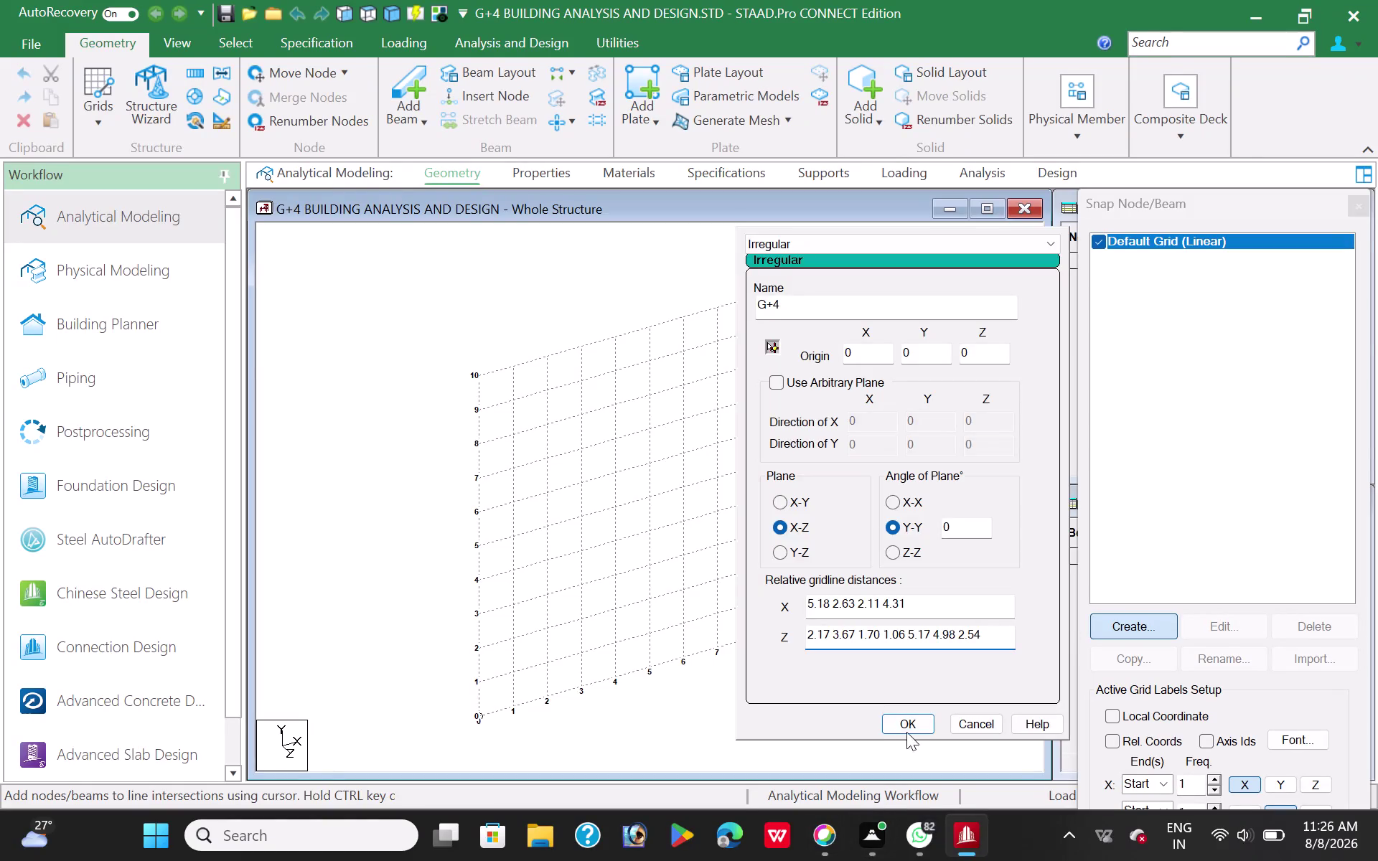
Confirm the G+4 irregular grid, make it the active grid instead of Default, and view from the top.
click(907, 732)
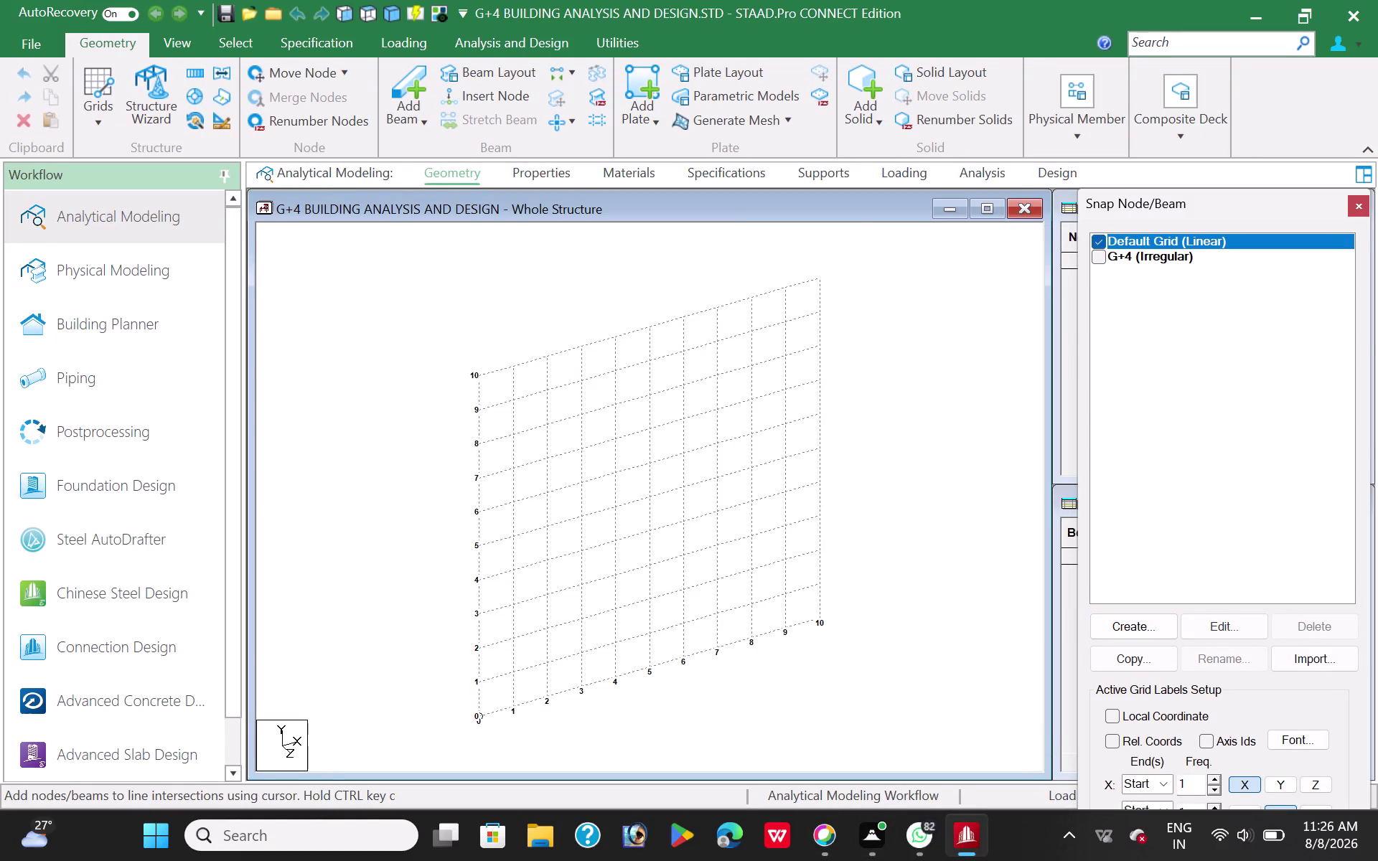
click(1167, 260)
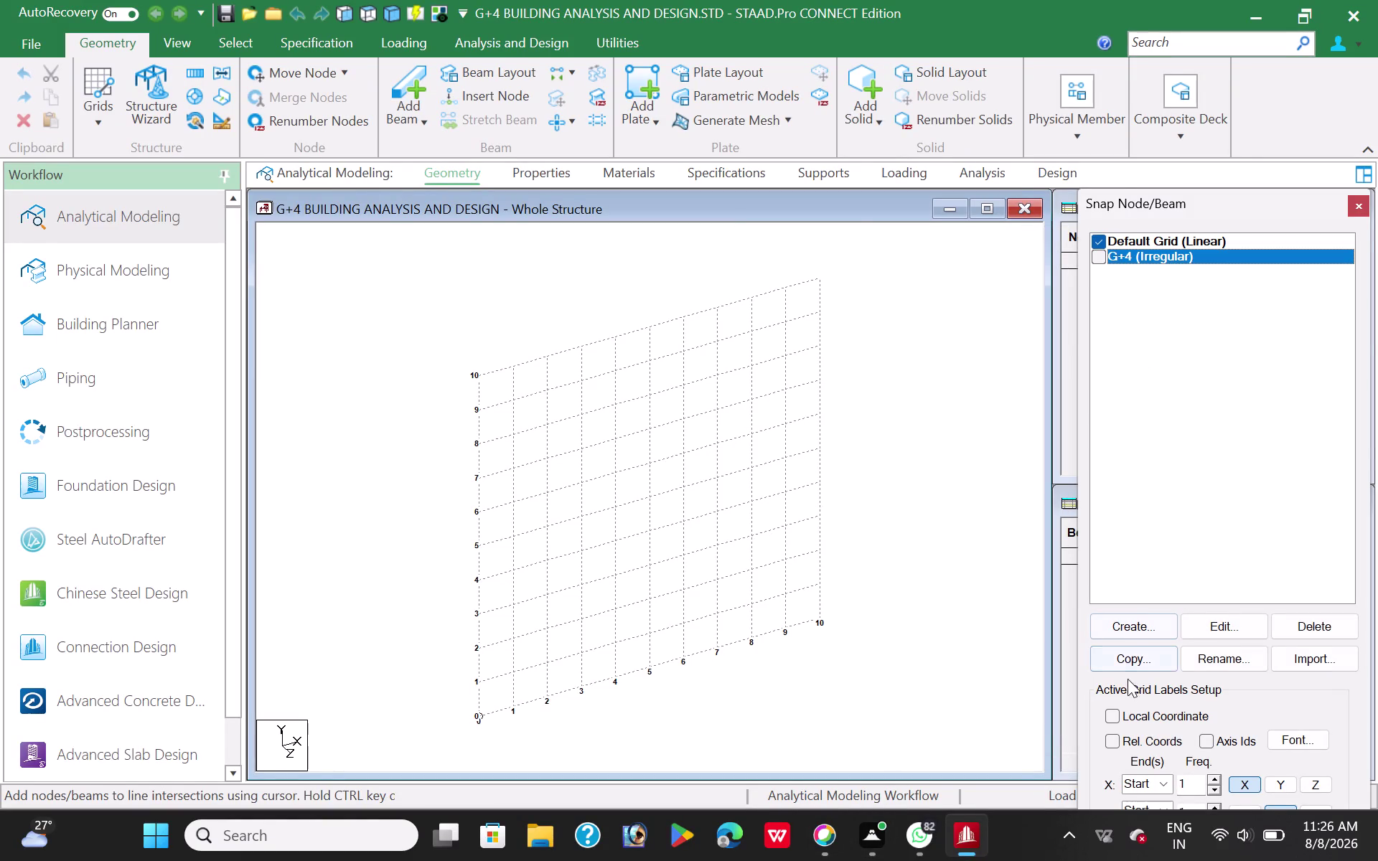
click(1094, 263)
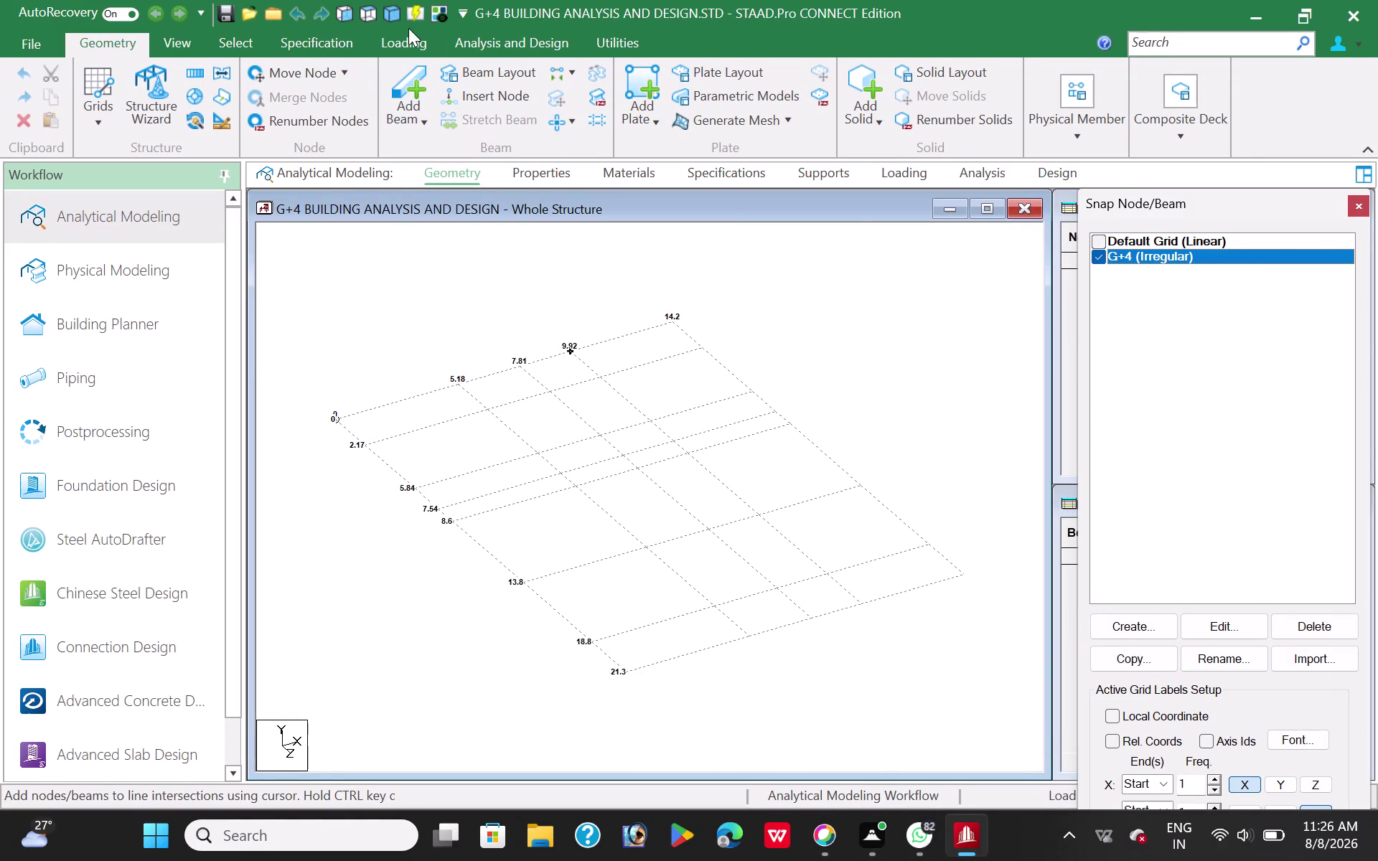
click(367, 10)
click(447, 536)
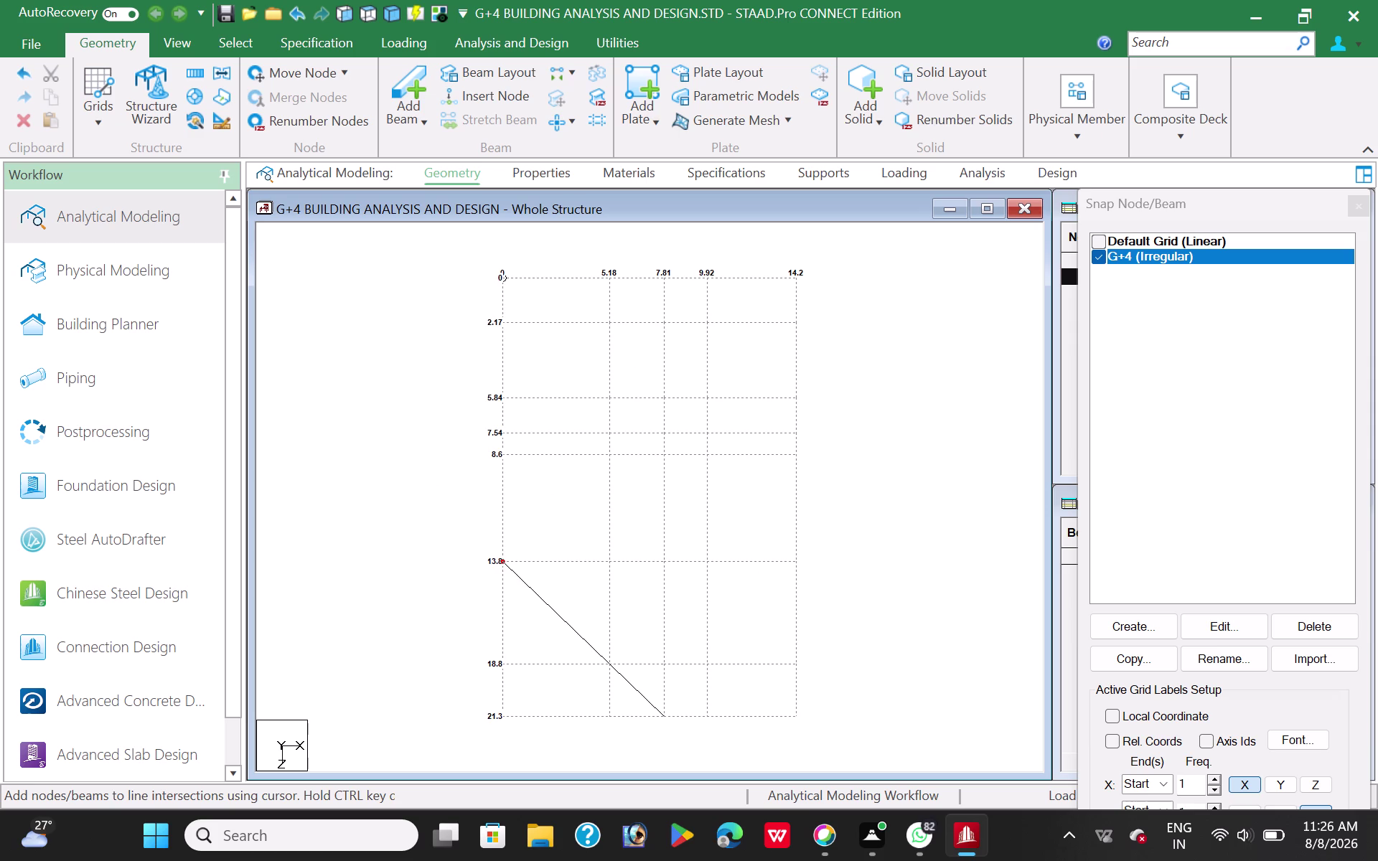
key(Escape)
drag(1153, 213, 1131, 17)
click(1165, 687)
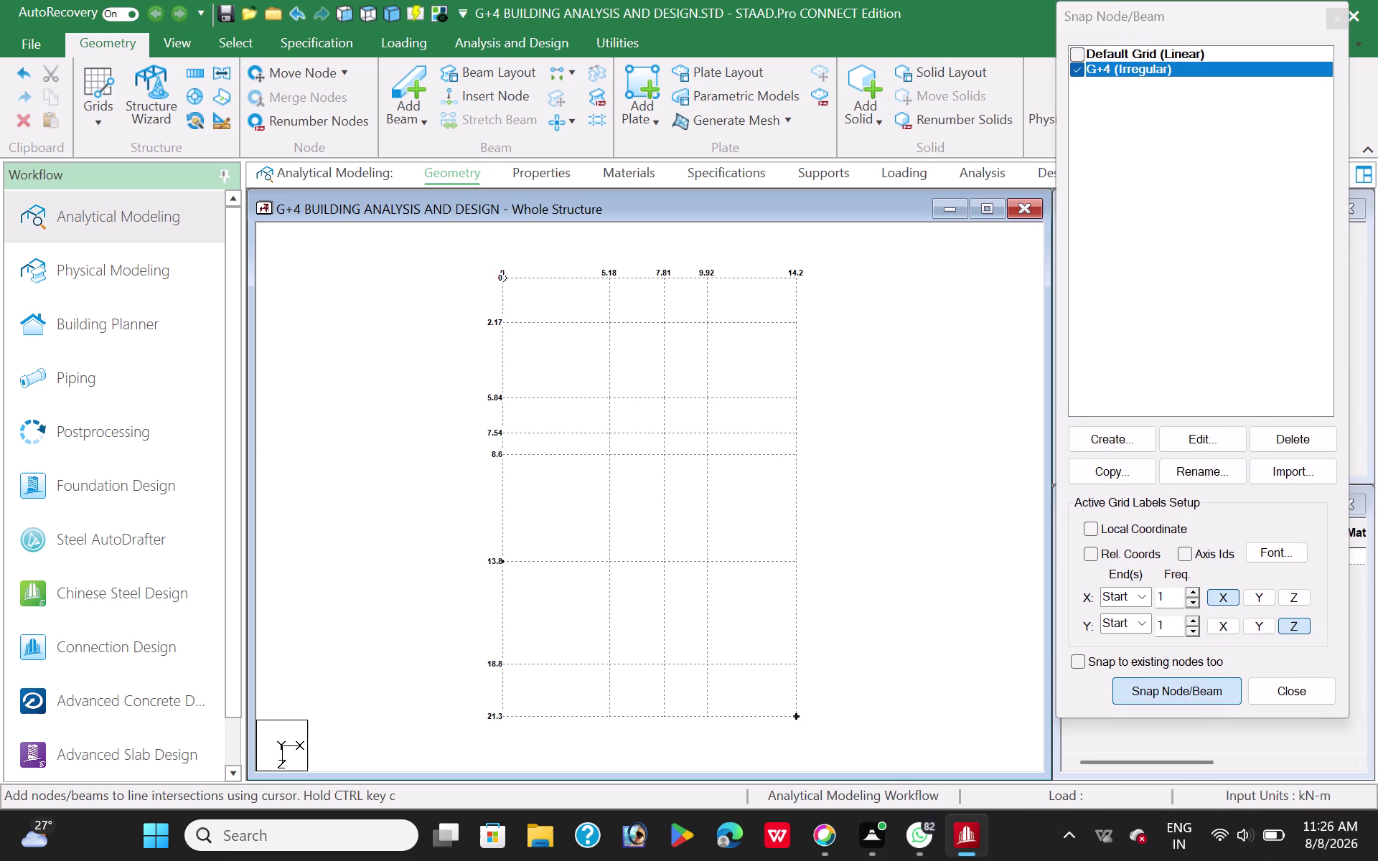
Draw the first beam chain along the 21.3 edge, top edge, and 2.17, 5.18 and 13.8 lines.
click(508, 718)
click(795, 715)
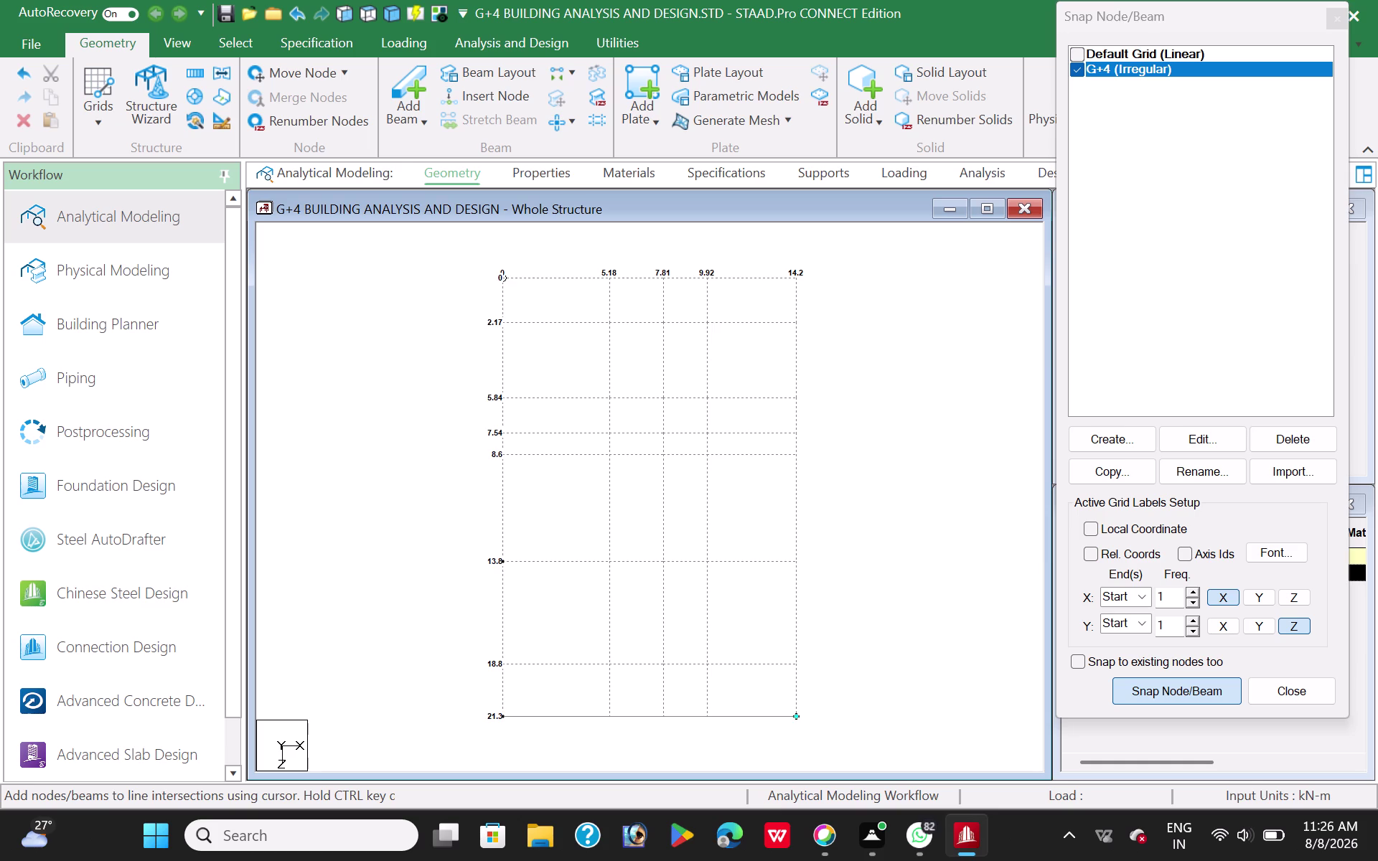
click(801, 282)
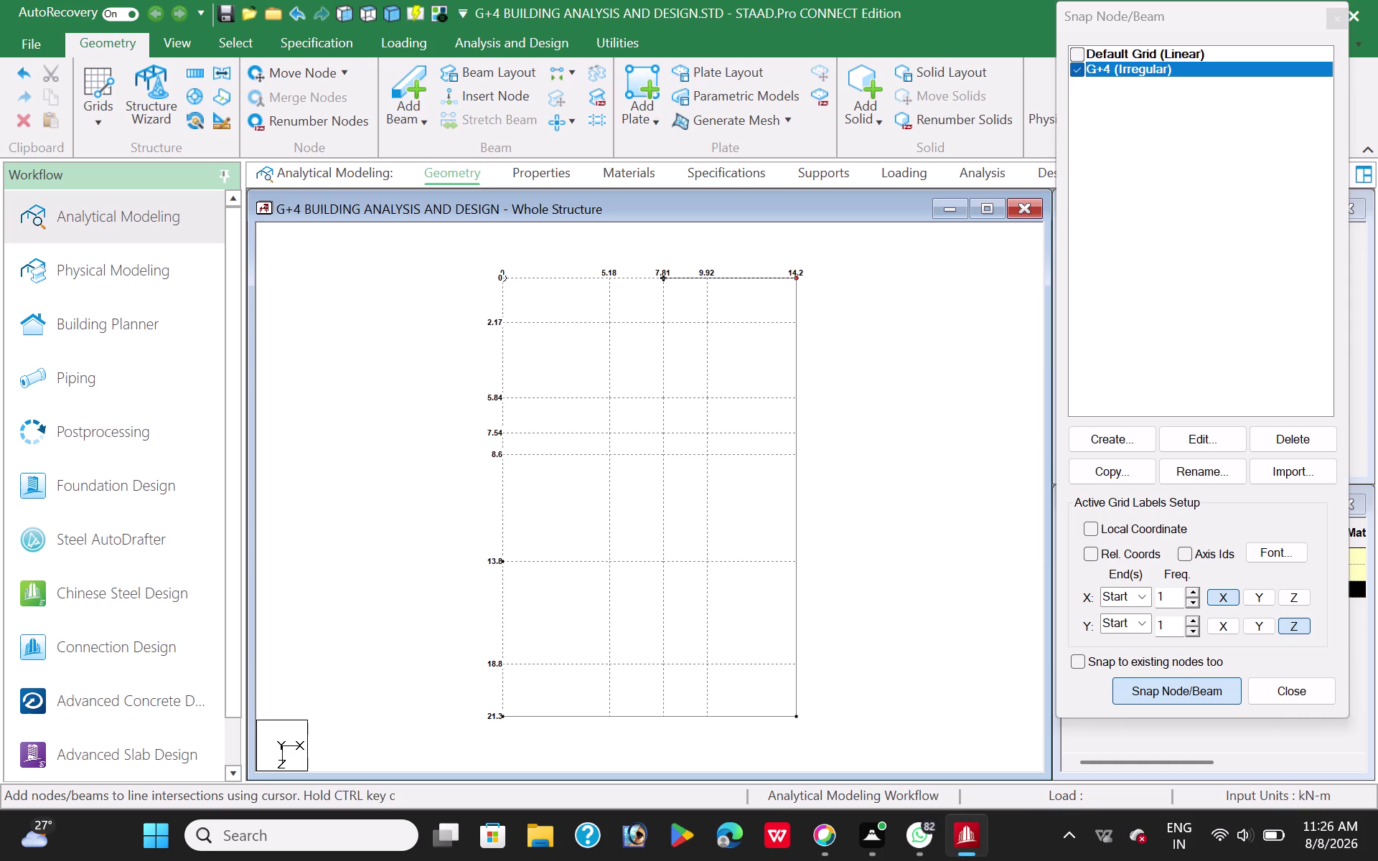
click(662, 275)
click(667, 326)
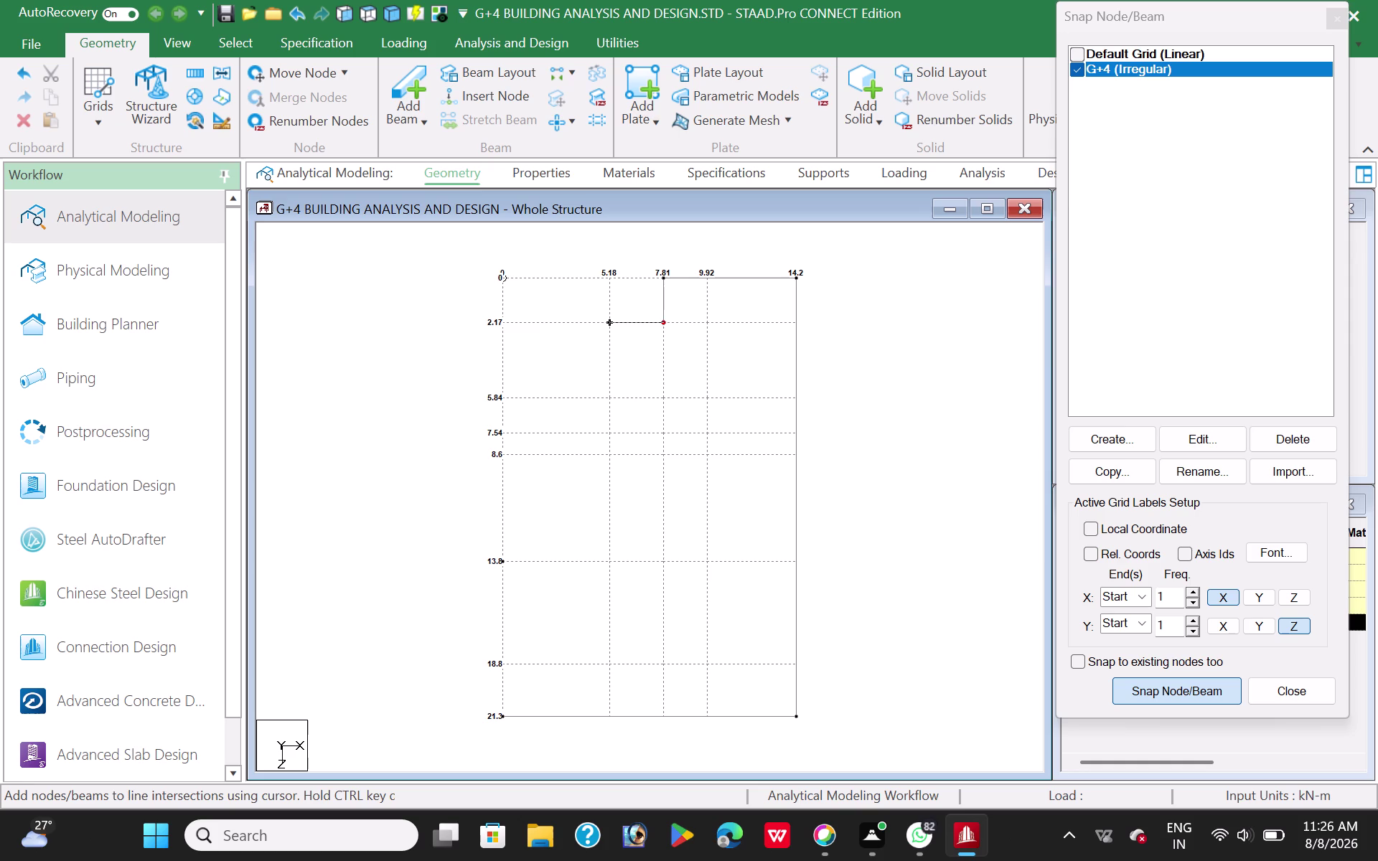
click(608, 322)
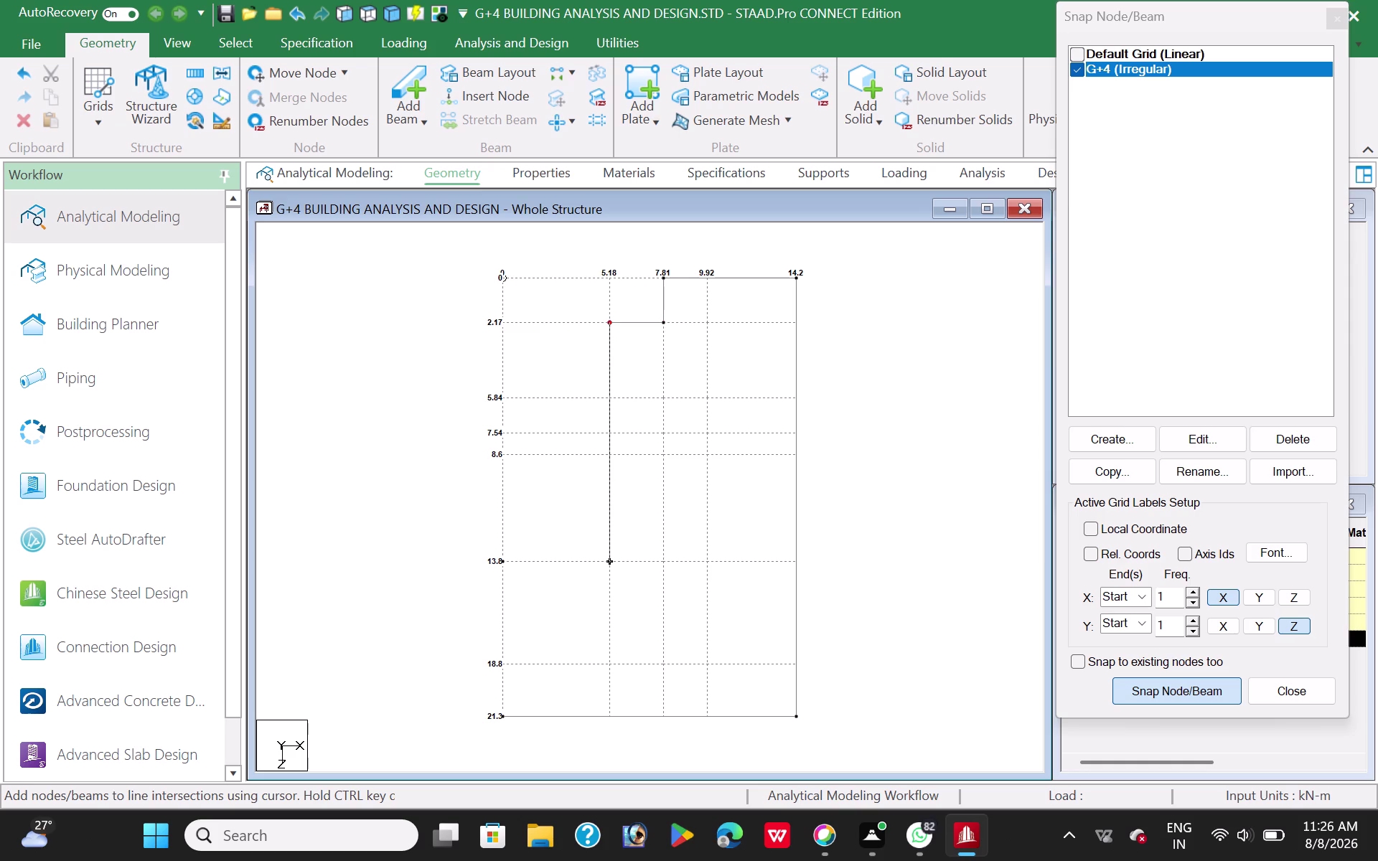
click(607, 564)
click(520, 574)
click(524, 719)
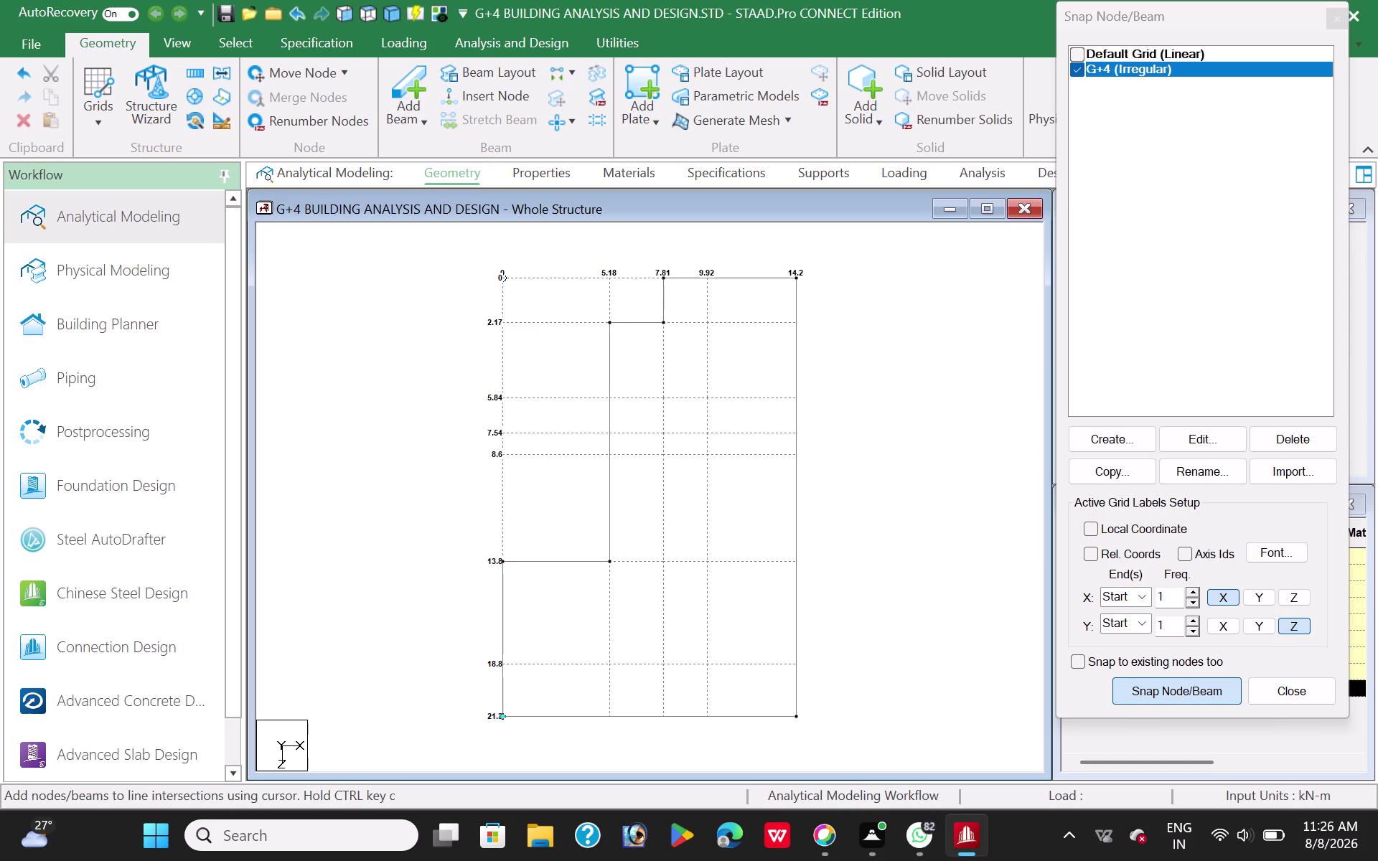
double_click(1163, 697)
Draw beams along the 18.8 and 9.92 grid lines.
click(801, 665)
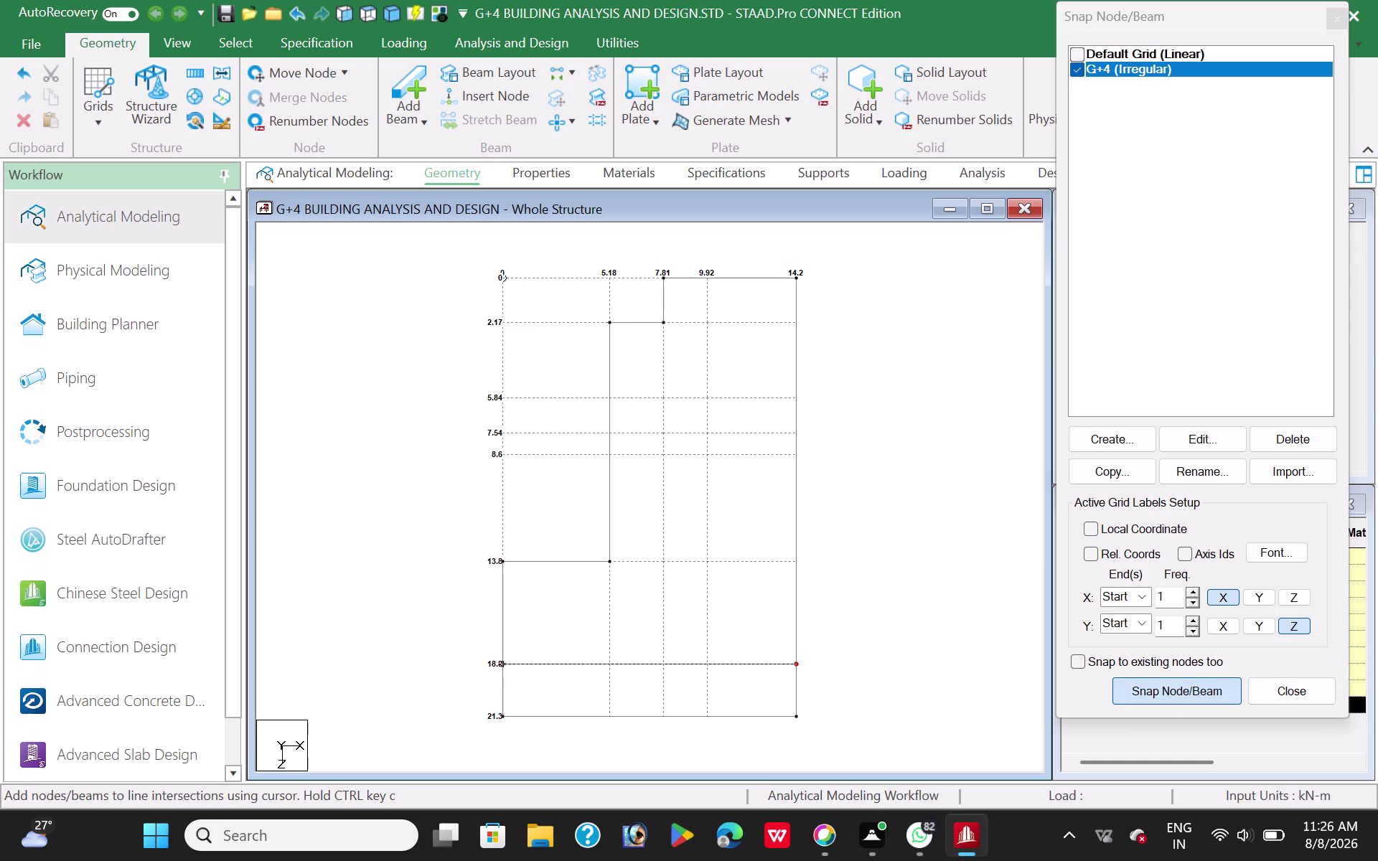
click(511, 667)
click(1172, 686)
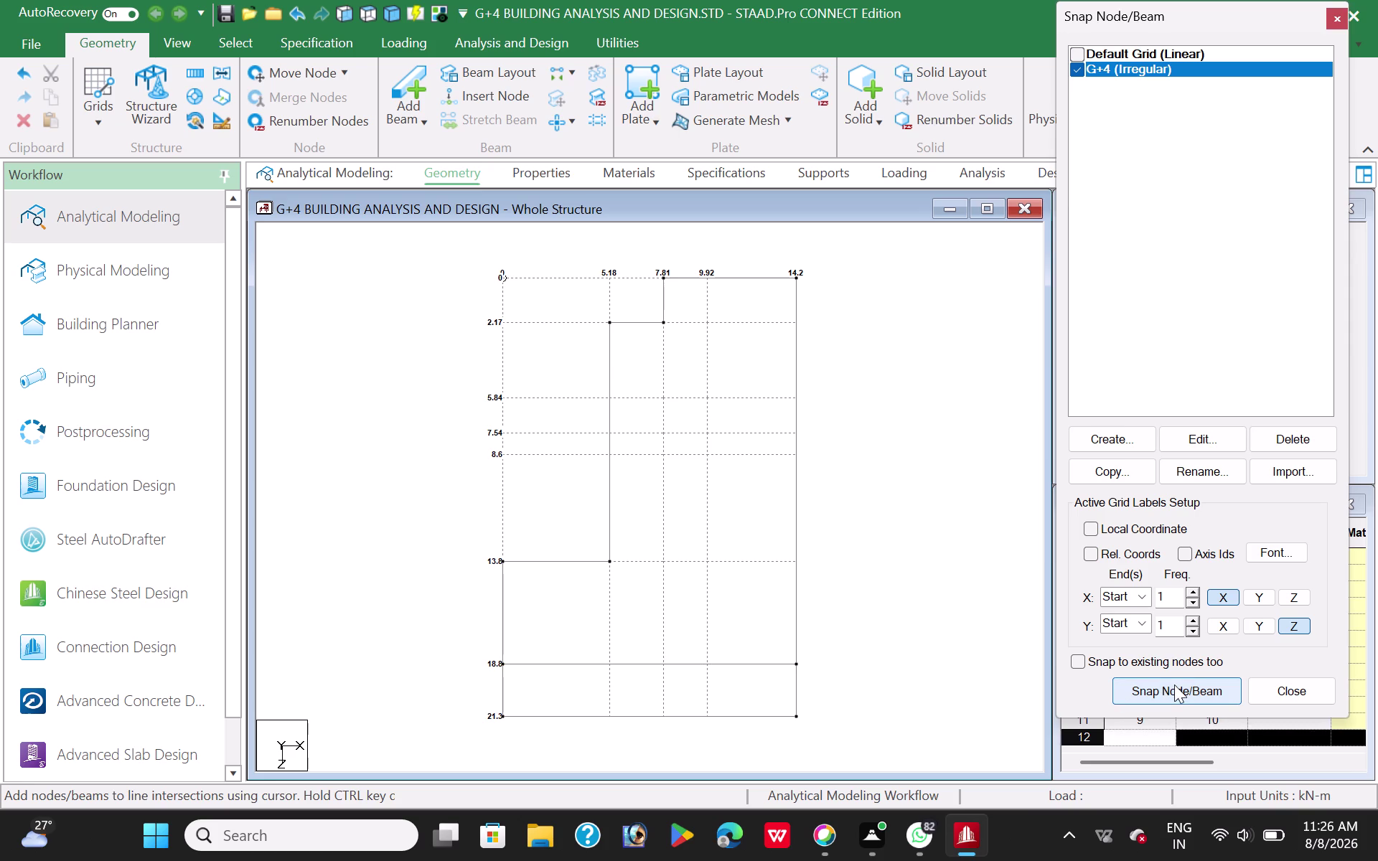
click(1174, 685)
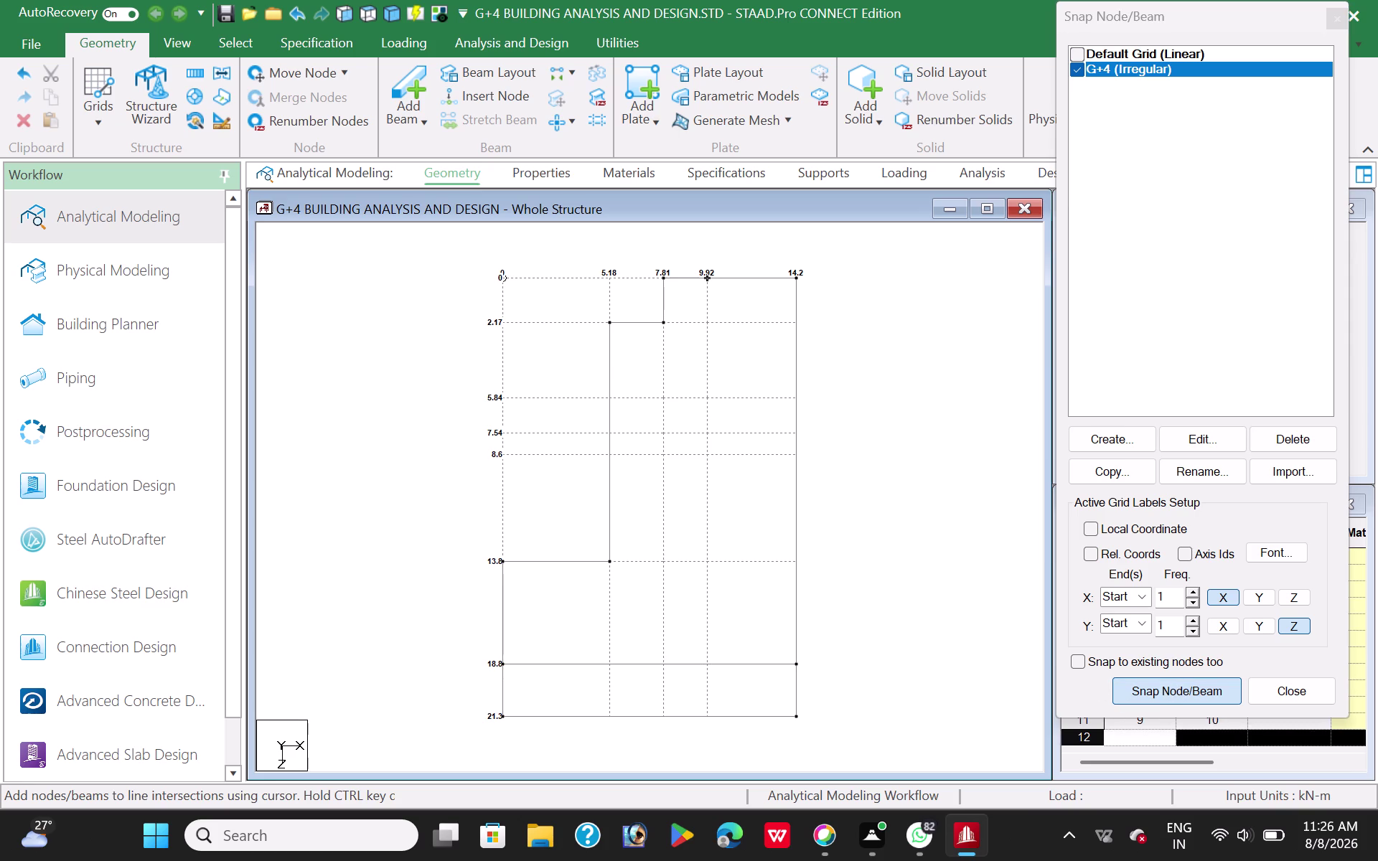
click(707, 282)
click(712, 719)
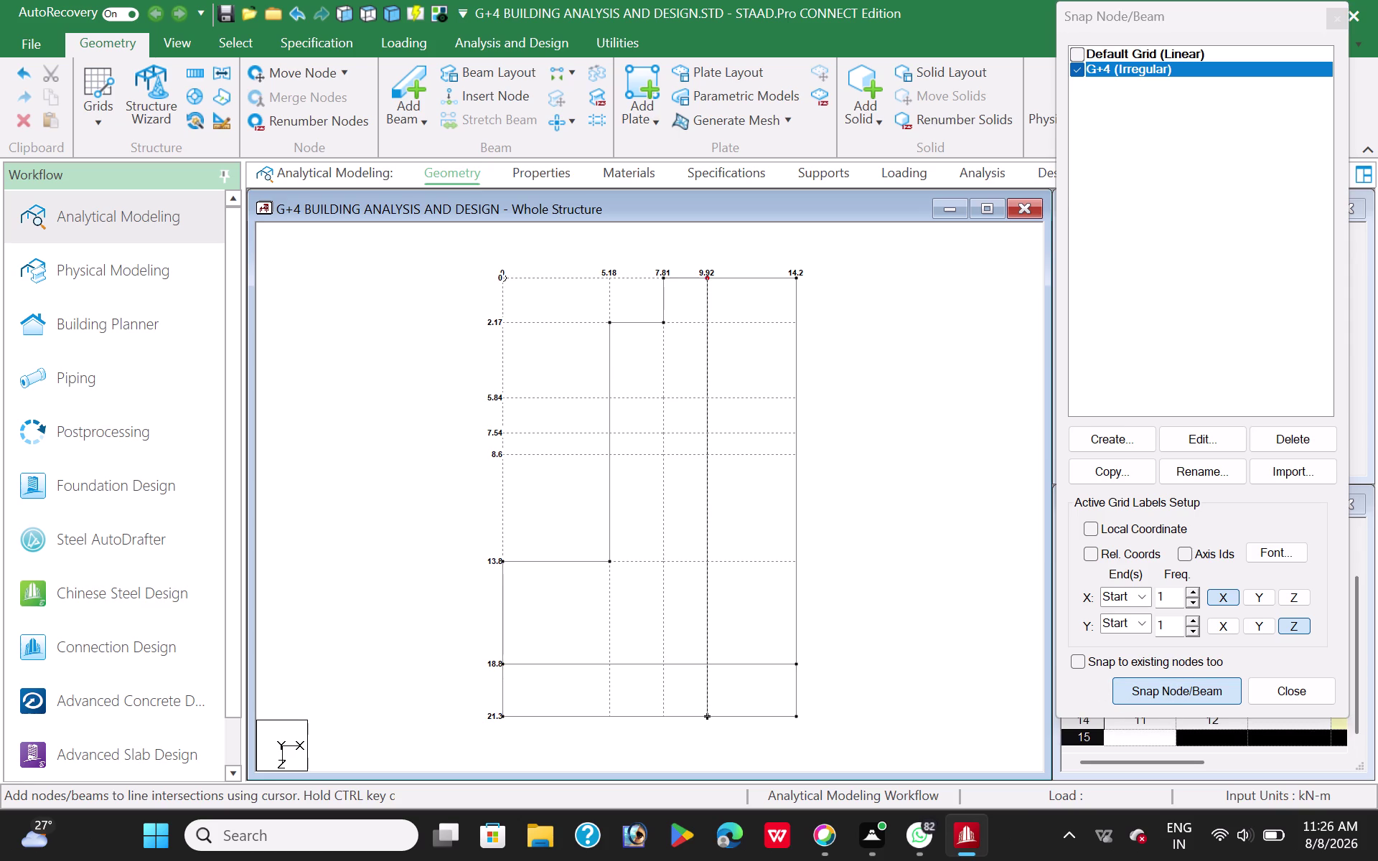
double_click(1179, 686)
drag(613, 720, 615, 714)
click(616, 565)
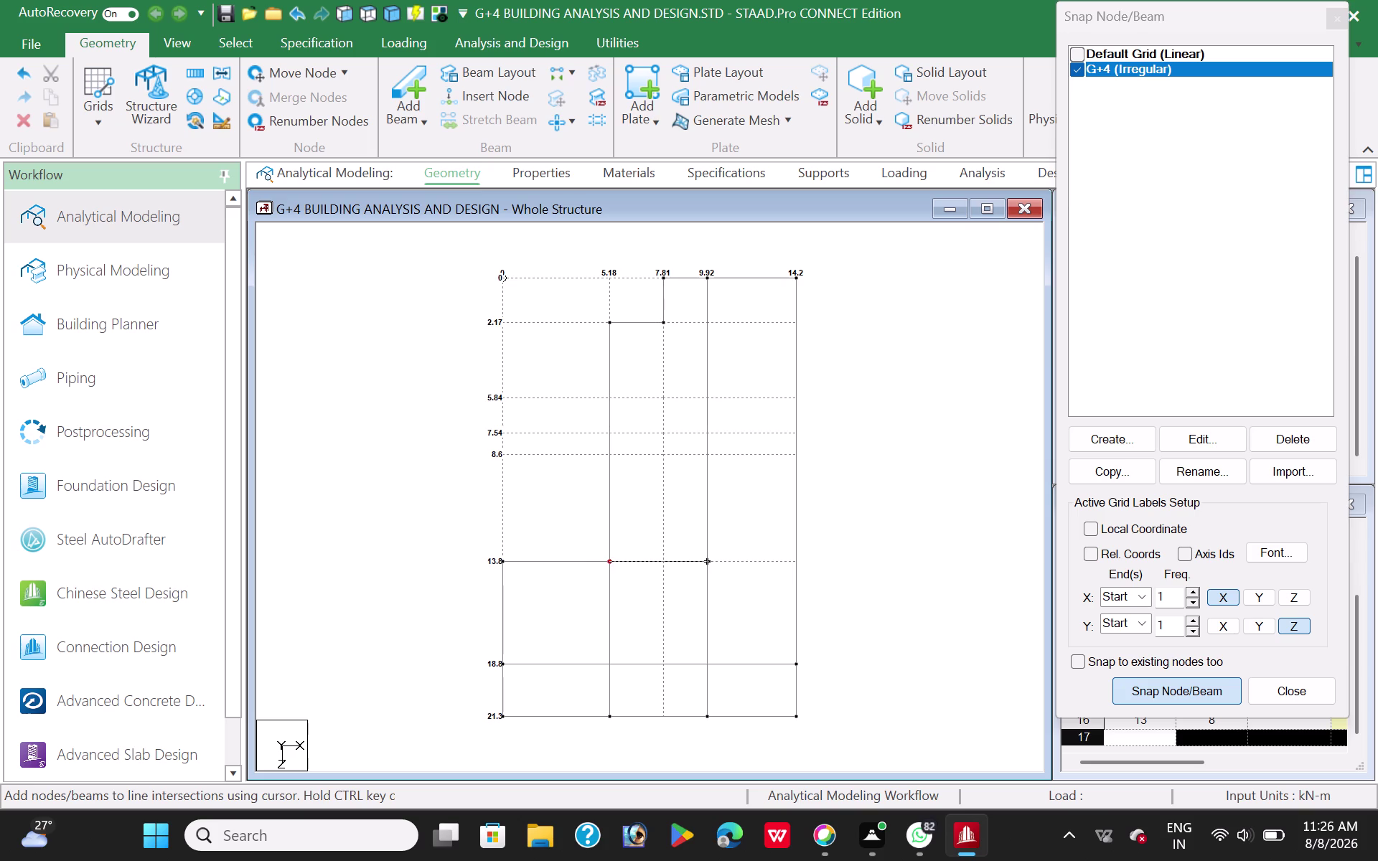
Draw beams along the 13.8 line, the 7.81 line and the right edge.
click(781, 575)
click(1151, 686)
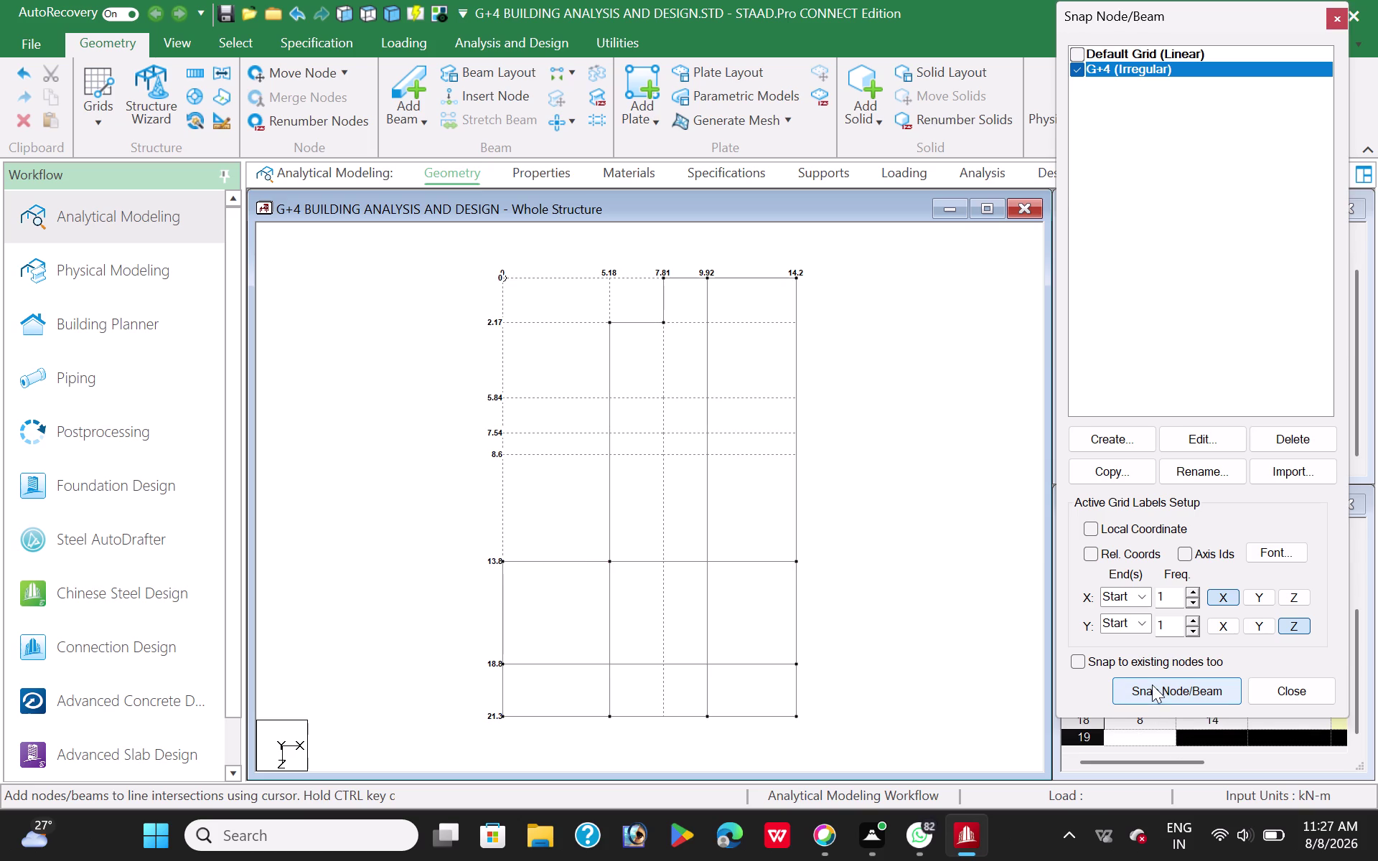
click(1152, 686)
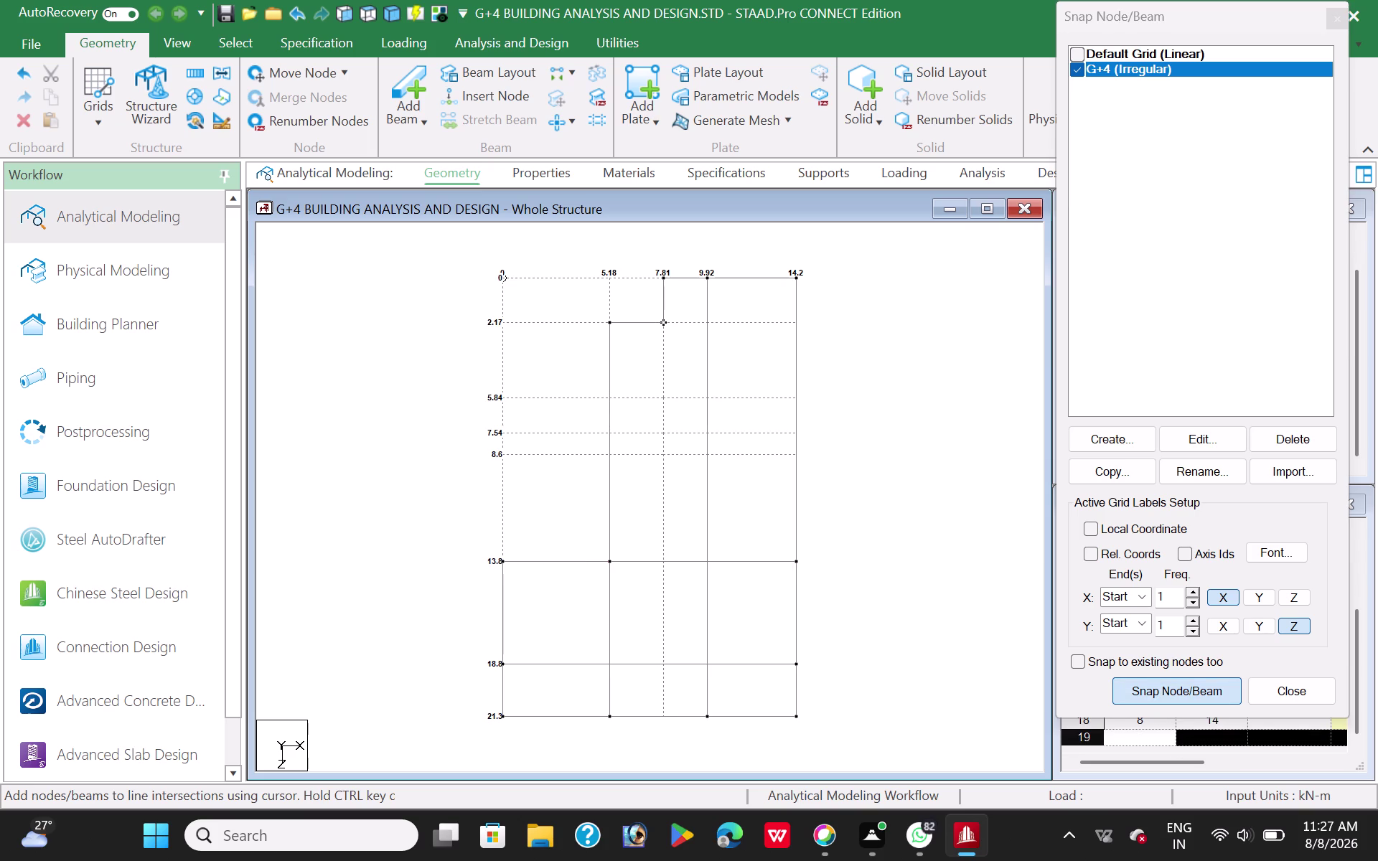
click(665, 326)
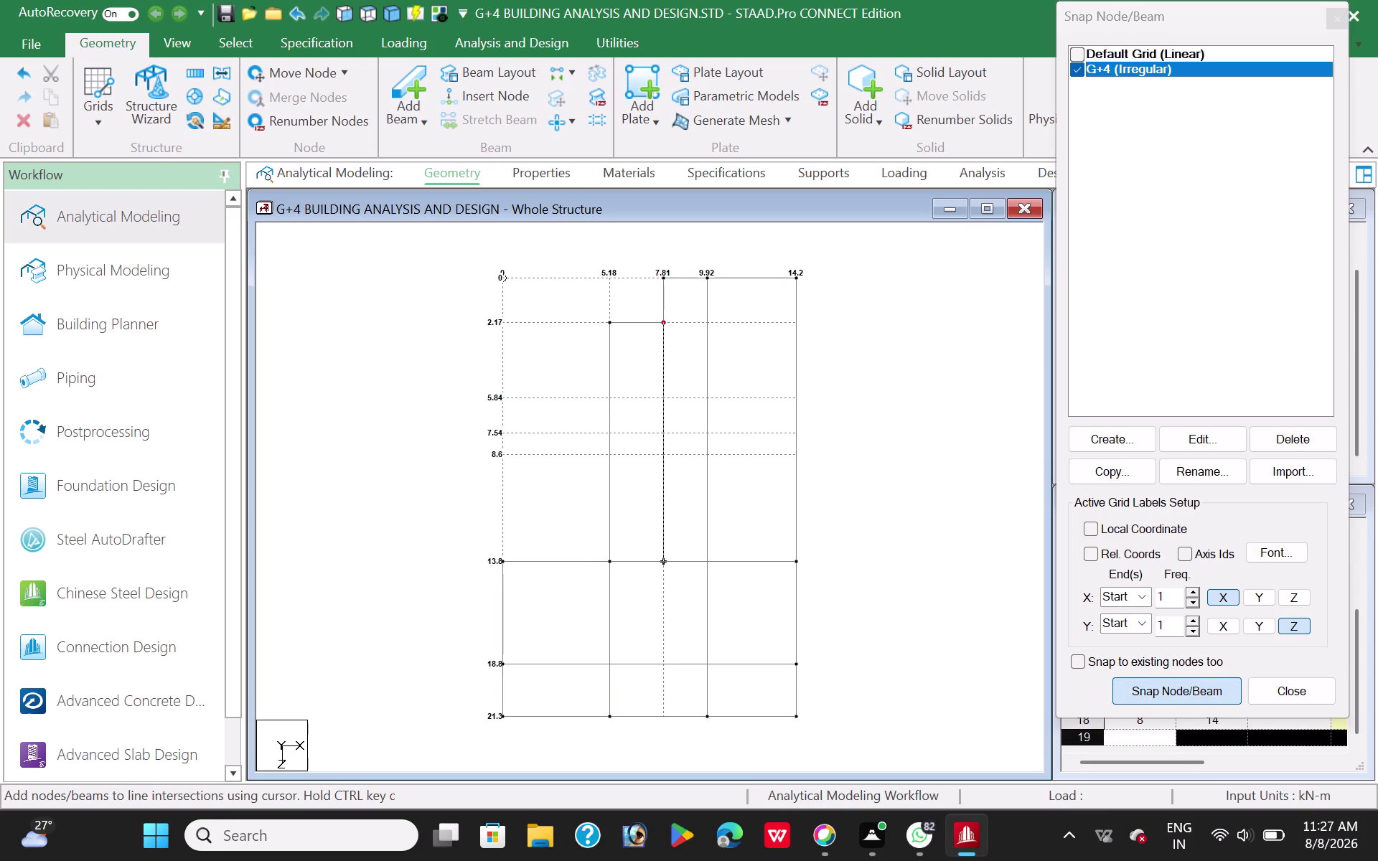
click(663, 560)
click(1154, 689)
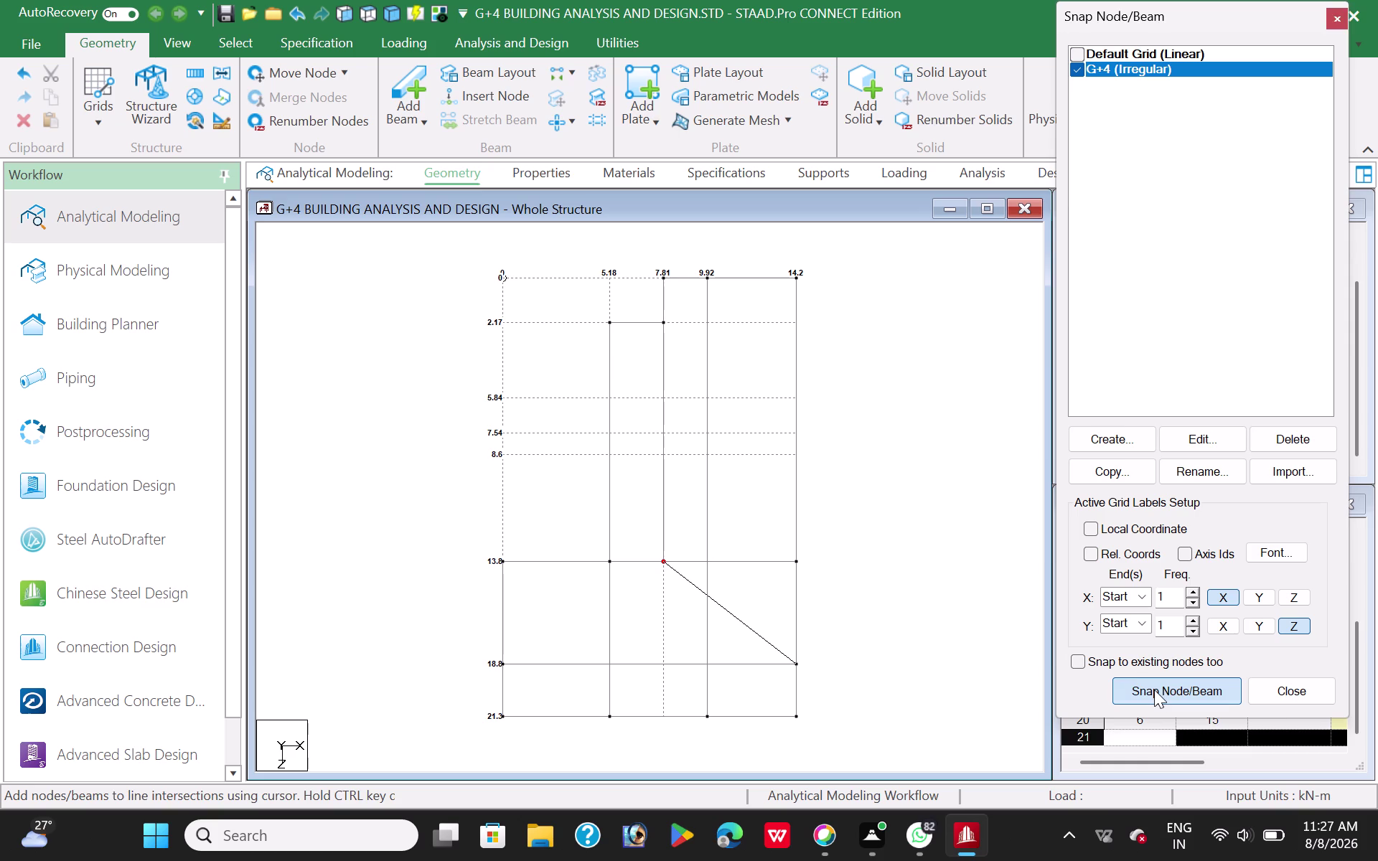
click(1154, 690)
click(796, 318)
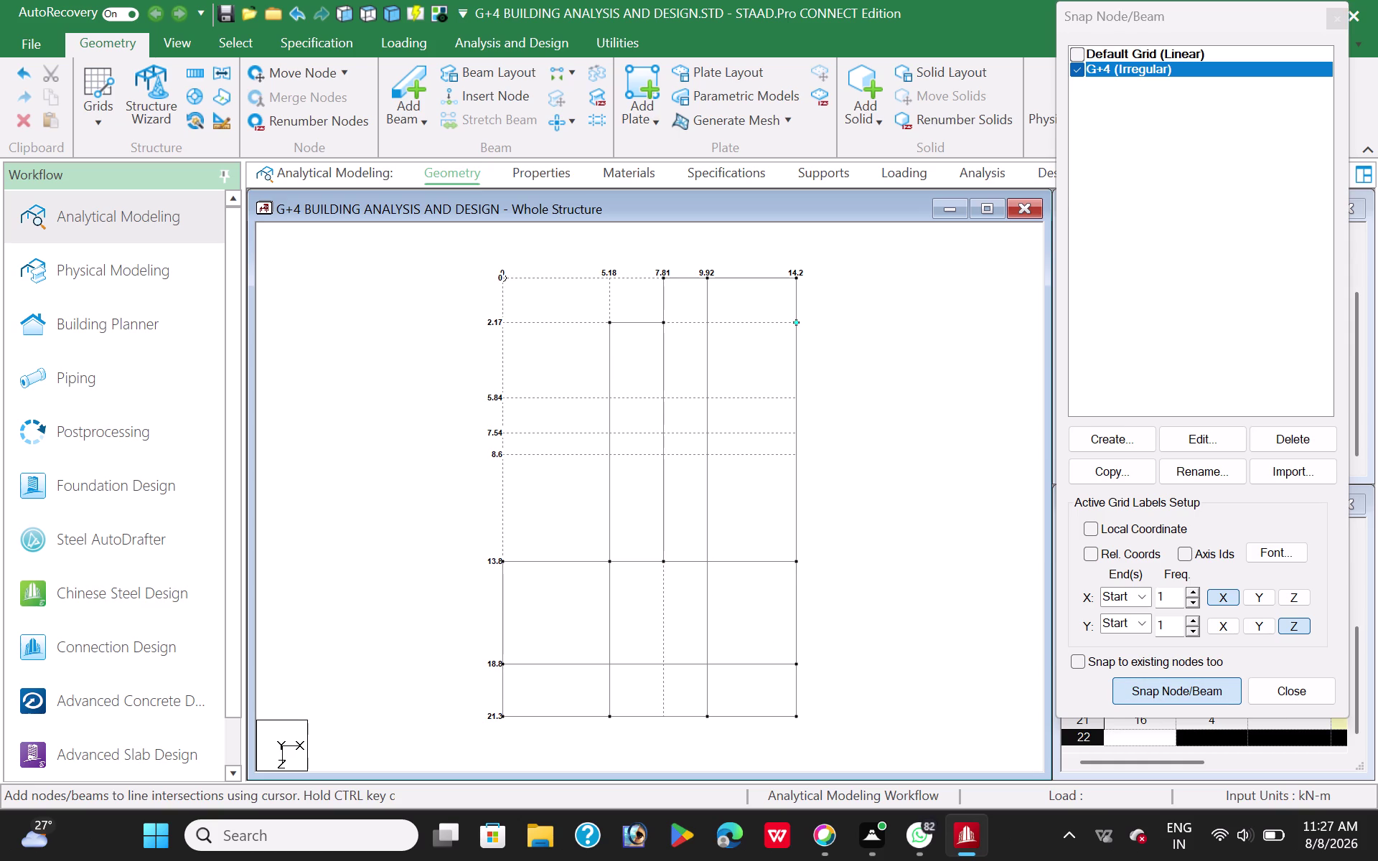
Draw beams along the 2.17 and 8.6 grid lines.
click(707, 326)
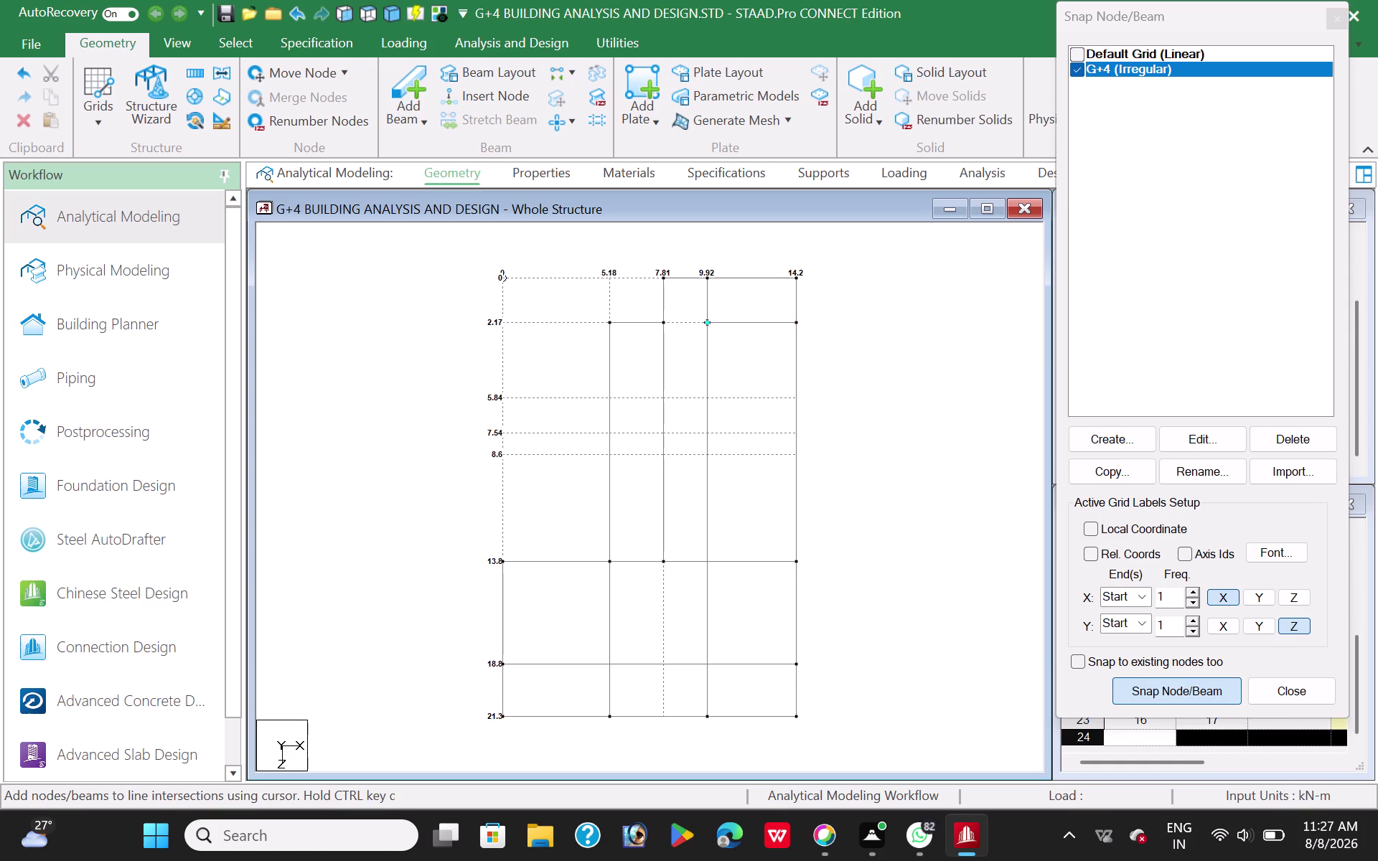
click(706, 326)
click(667, 328)
click(1131, 690)
click(1131, 690)
click(799, 457)
click(706, 458)
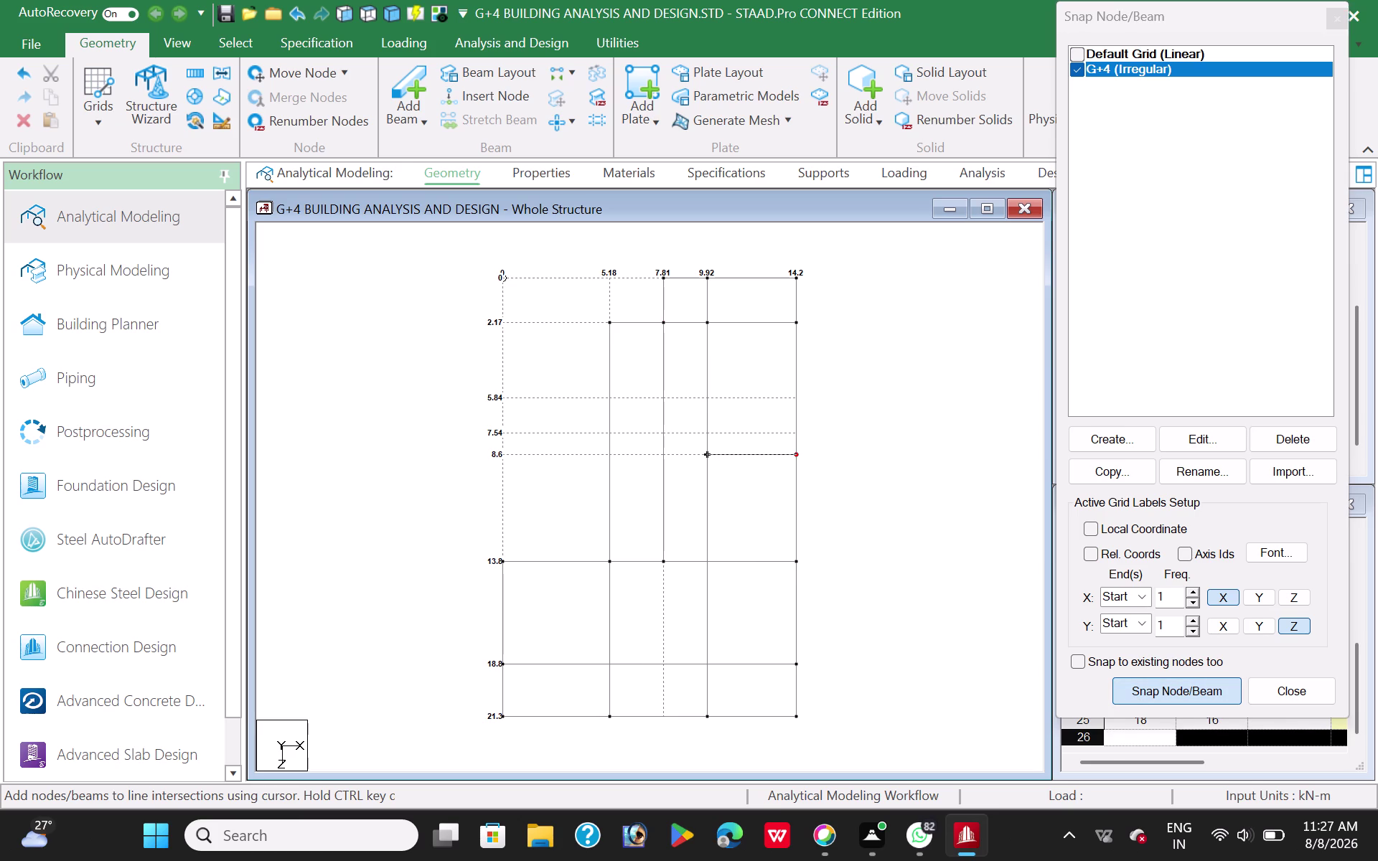
double_click(1146, 694)
click(802, 397)
click(710, 403)
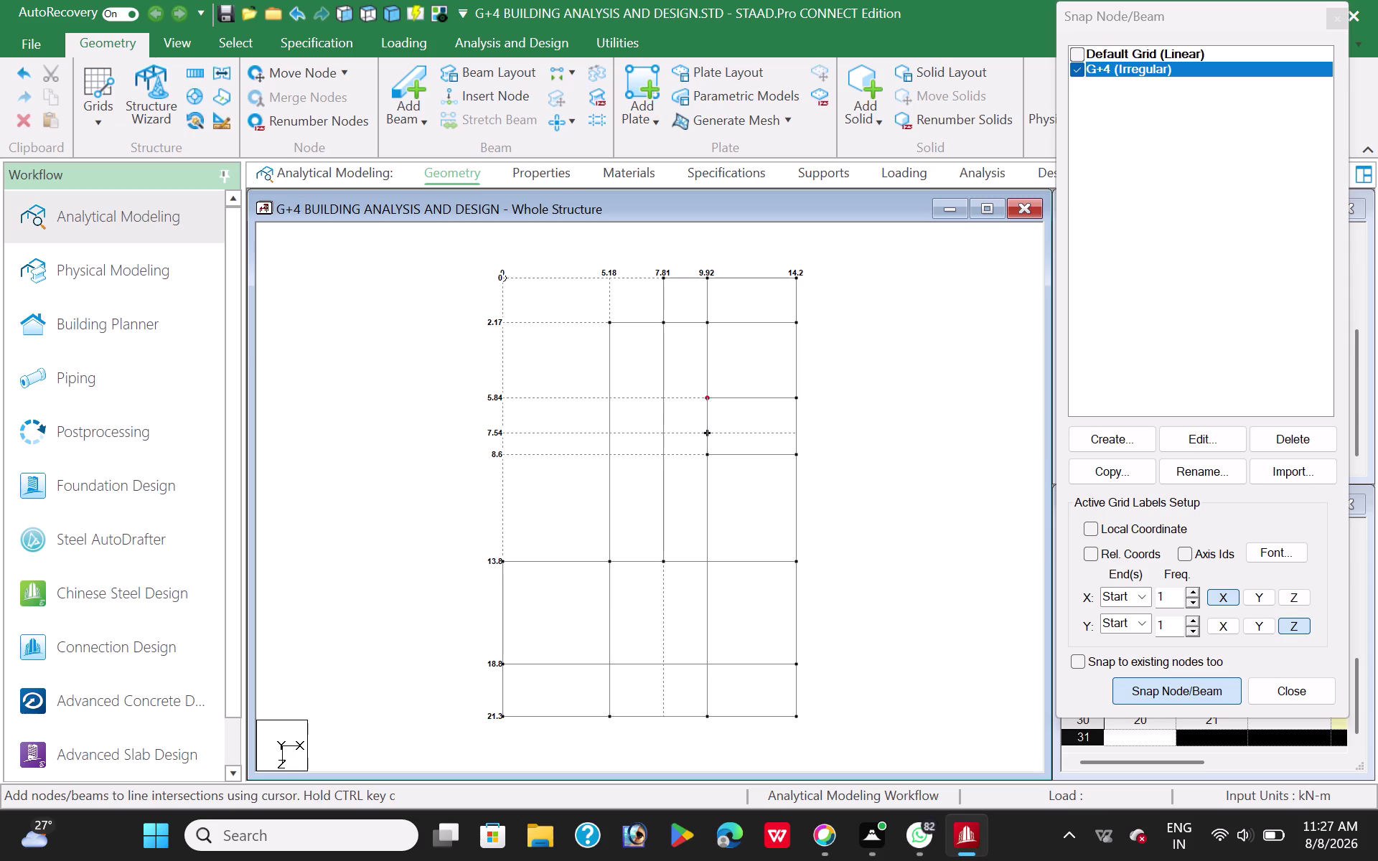
Draw the short 9.92-line beam and the 7.54-line beam, then select the 7.54 beam.
click(1150, 687)
click(1150, 687)
click(616, 430)
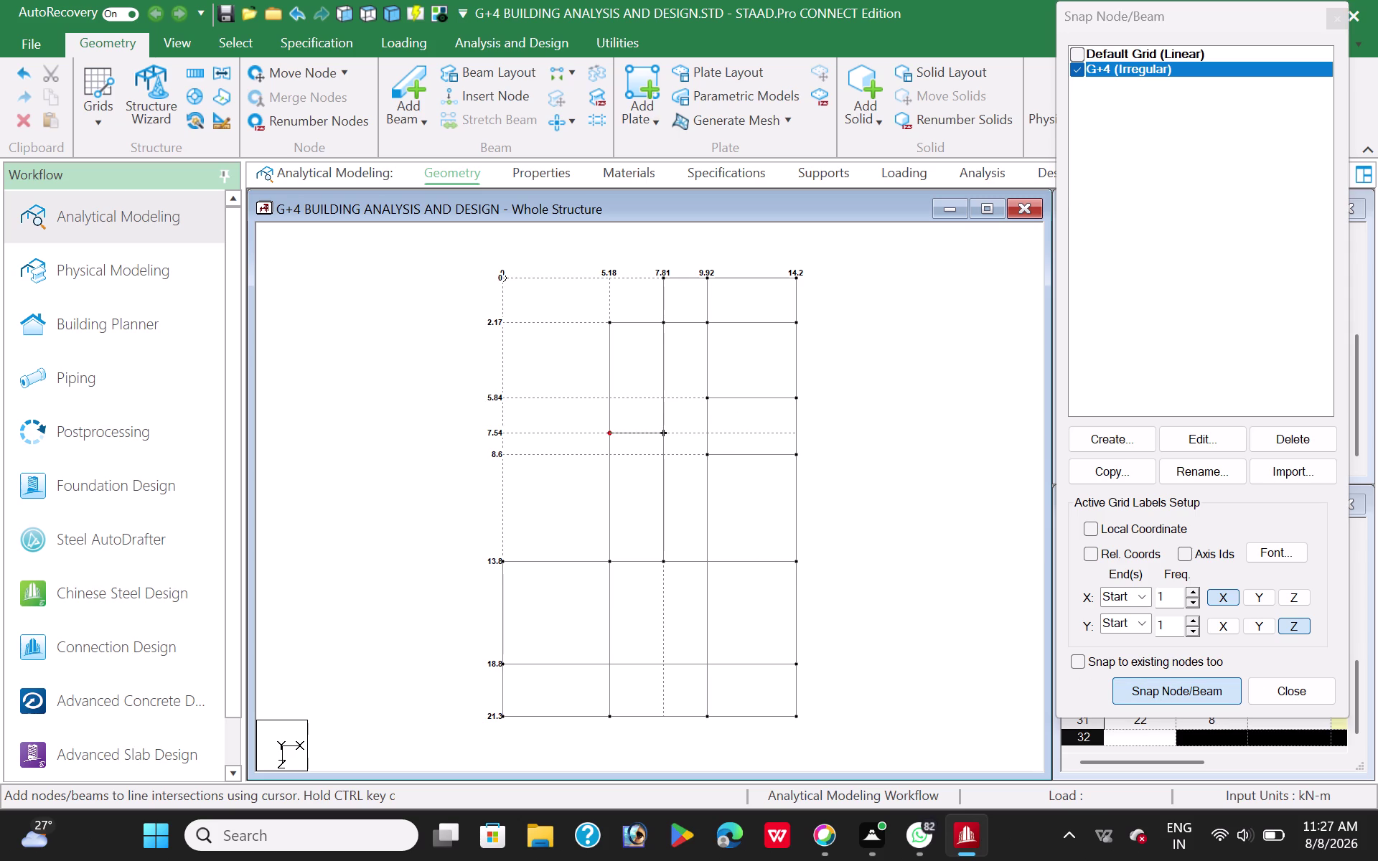
click(659, 435)
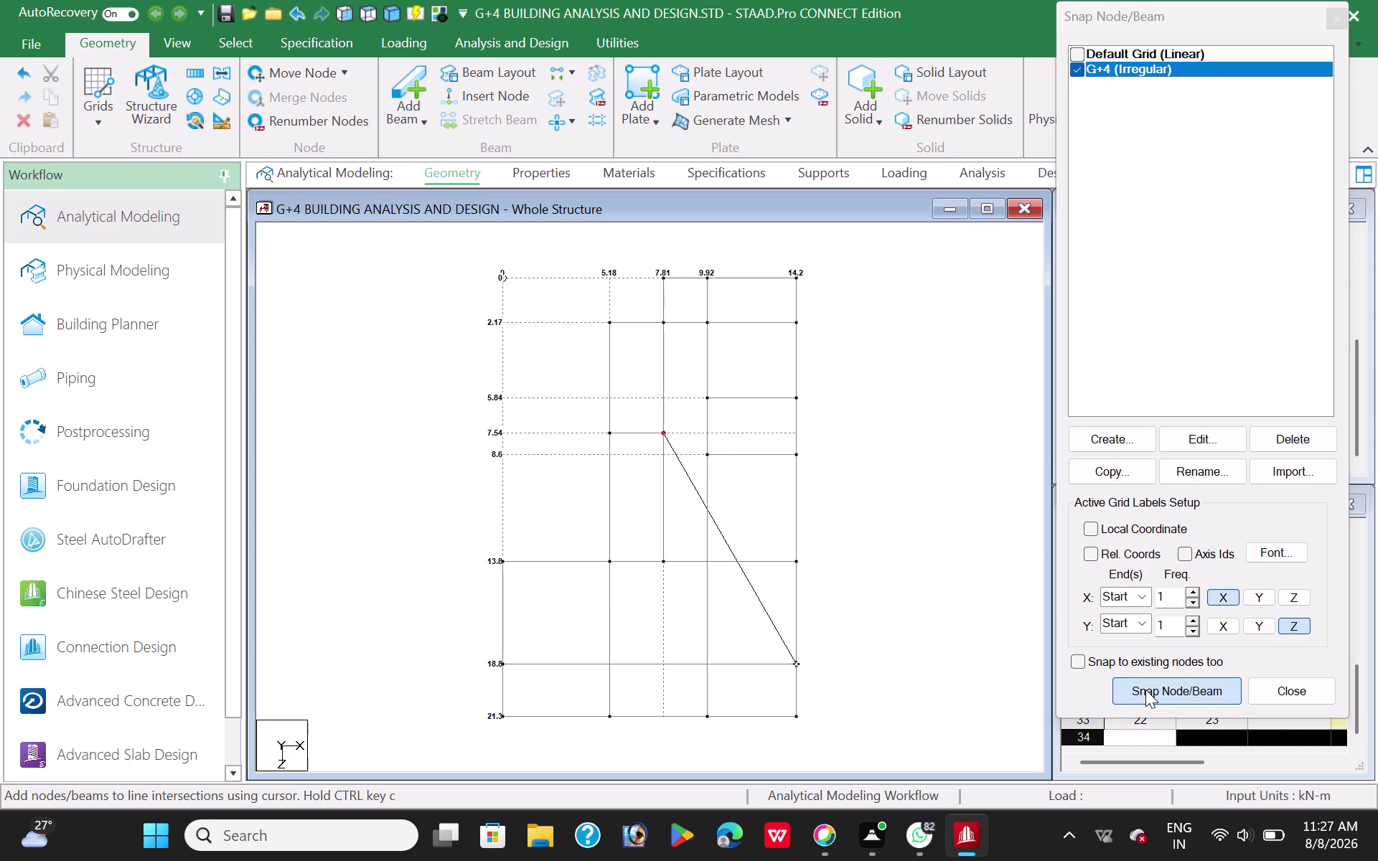
click(1146, 690)
click(634, 434)
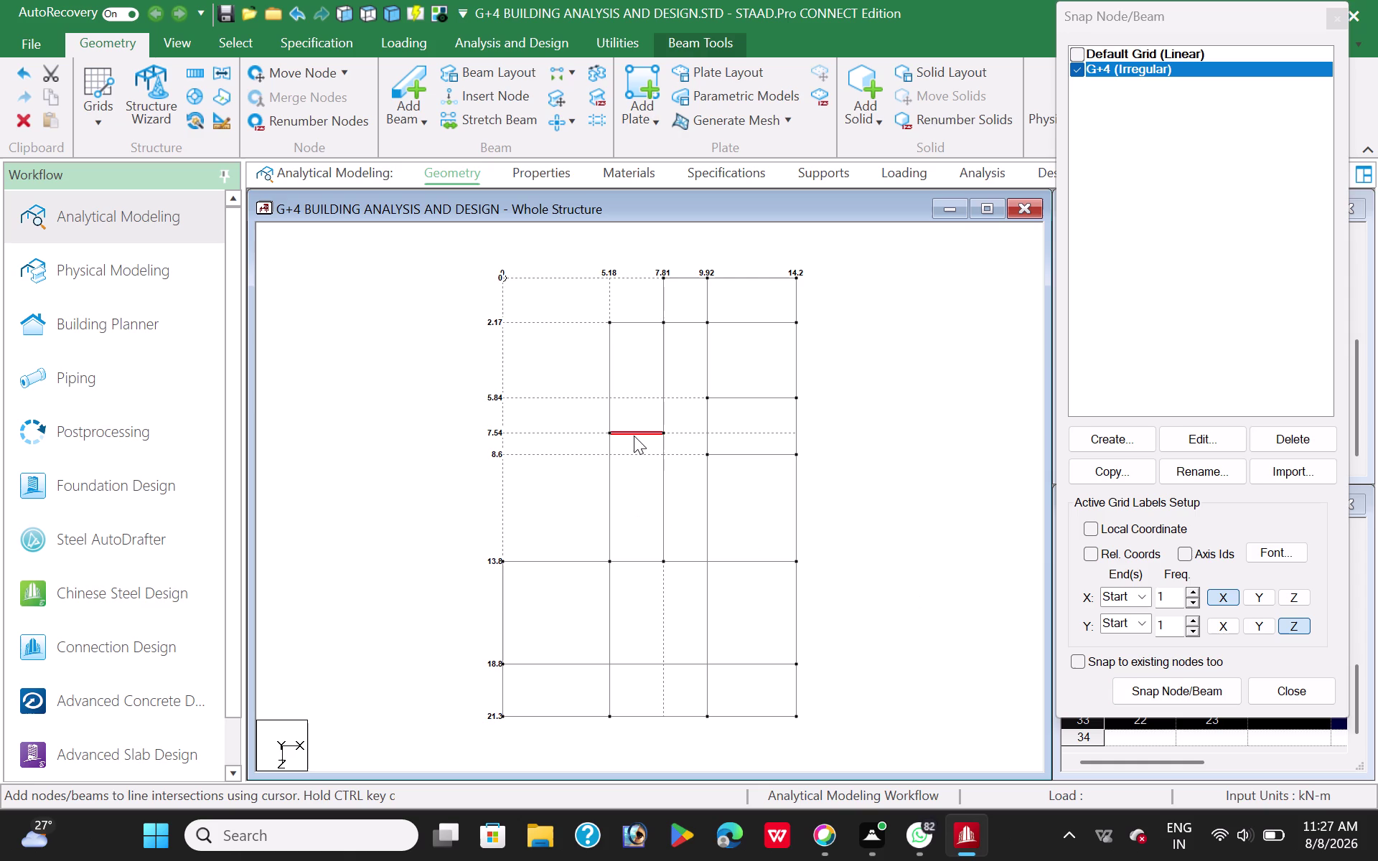
Copy the selected beam and paste it with the default offset.
key(ctrl+c)
key(ctrl+v)
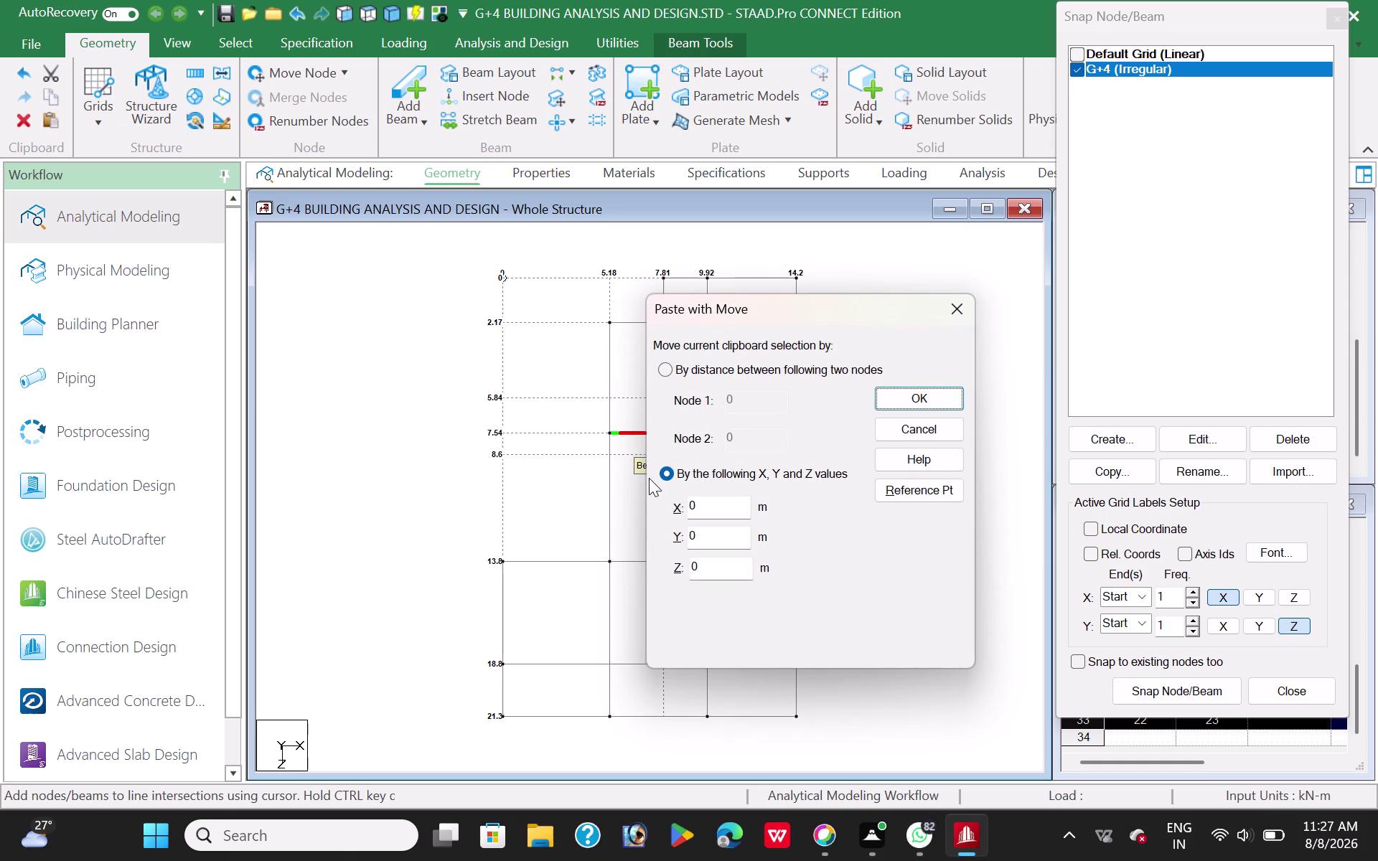
click(573, 476)
click(951, 308)
click(640, 320)
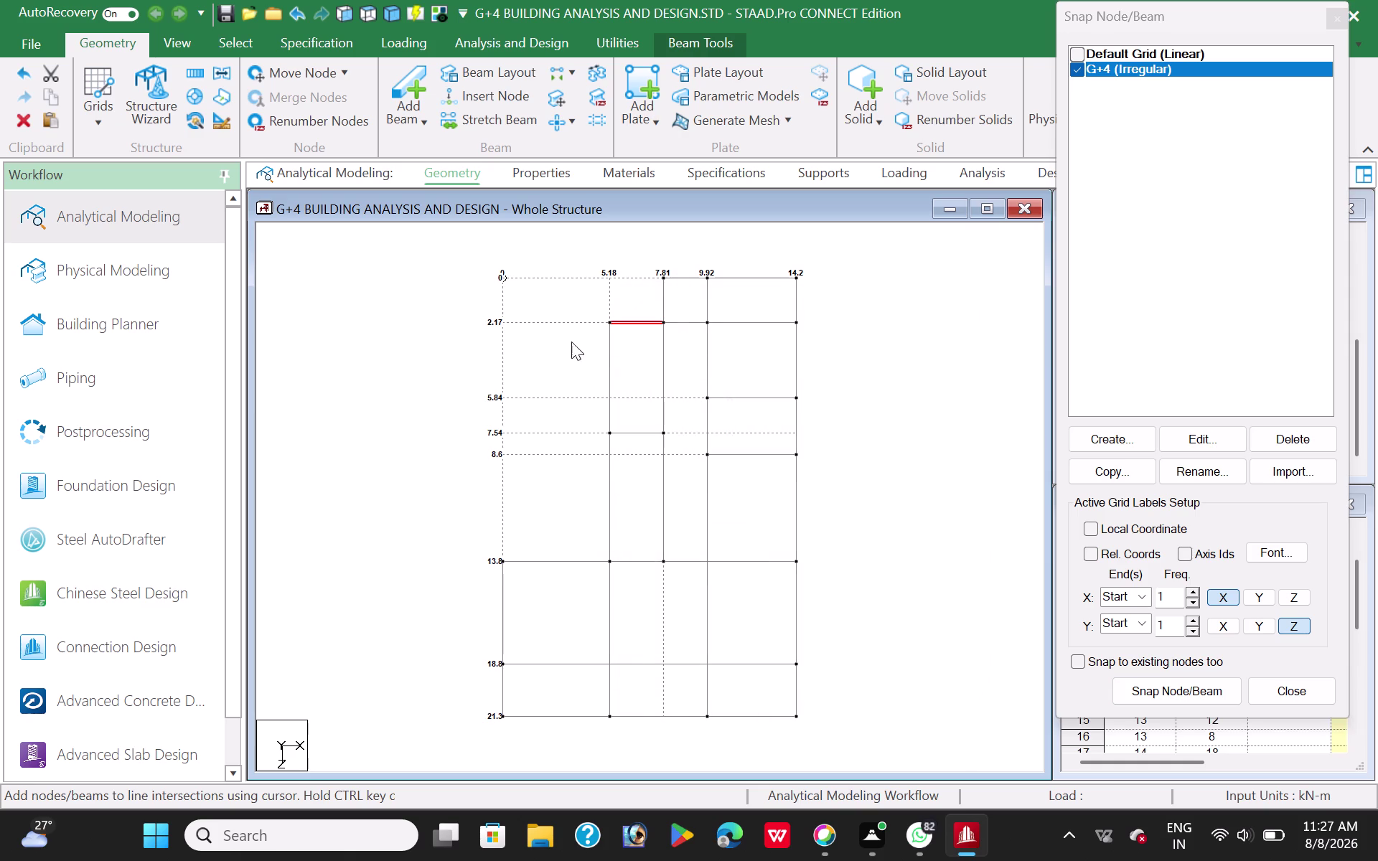
Paste the beam again with a 2.22 m Z offset, then select the whole frame.
key(ctrl+c)
key(ctrl+v)
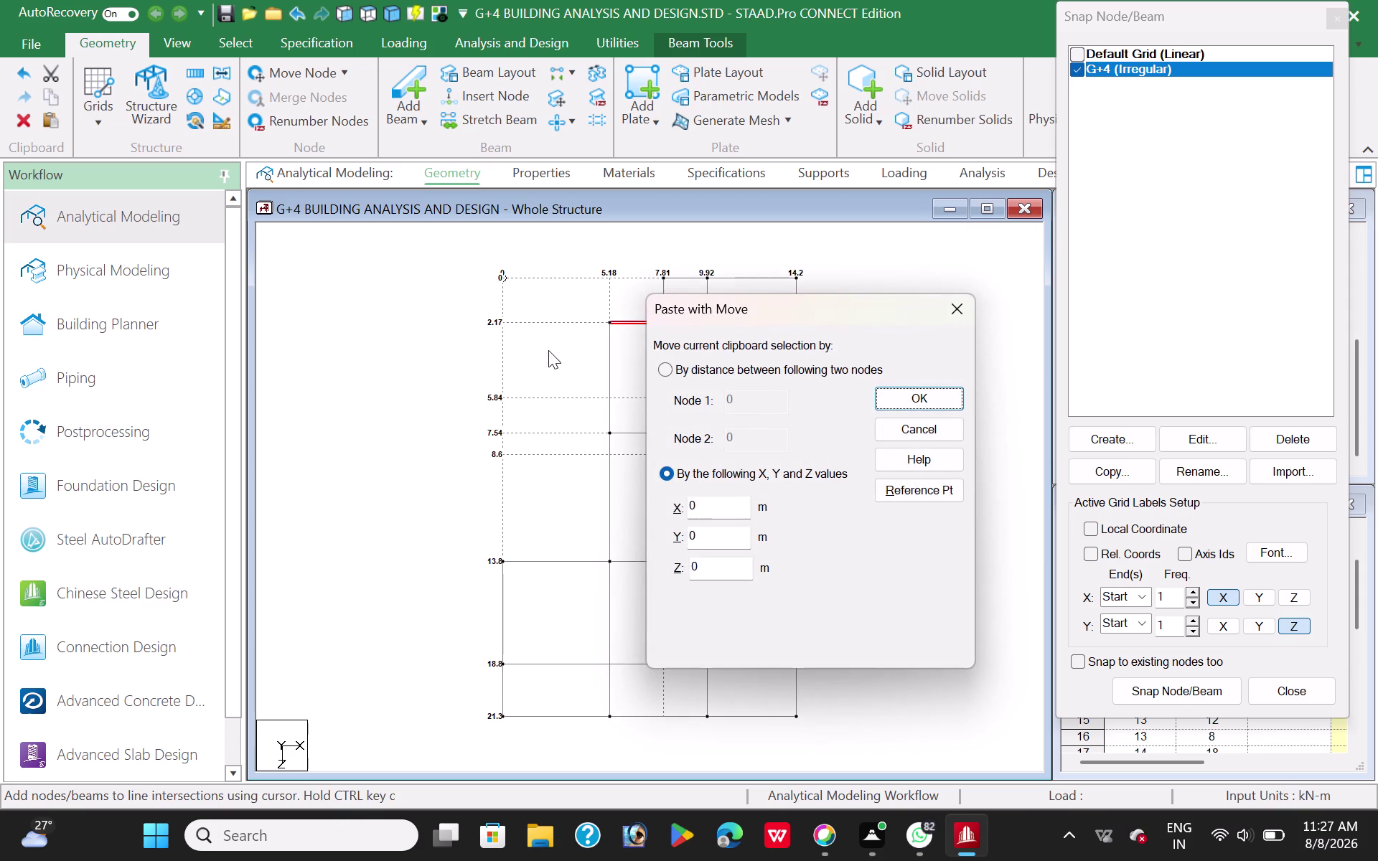
click(704, 560)
key(BackSpace)
text(2)
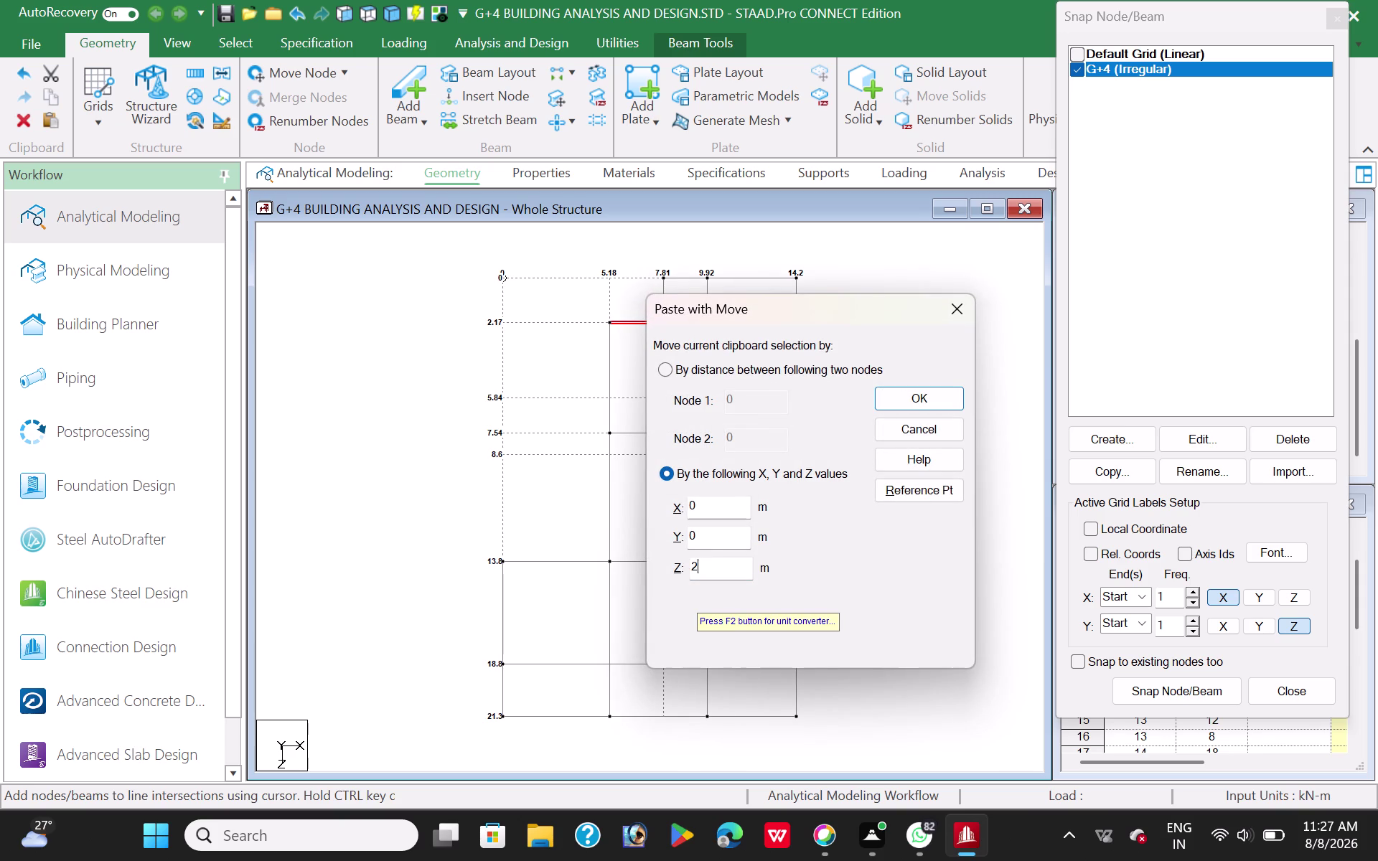
text(.22)
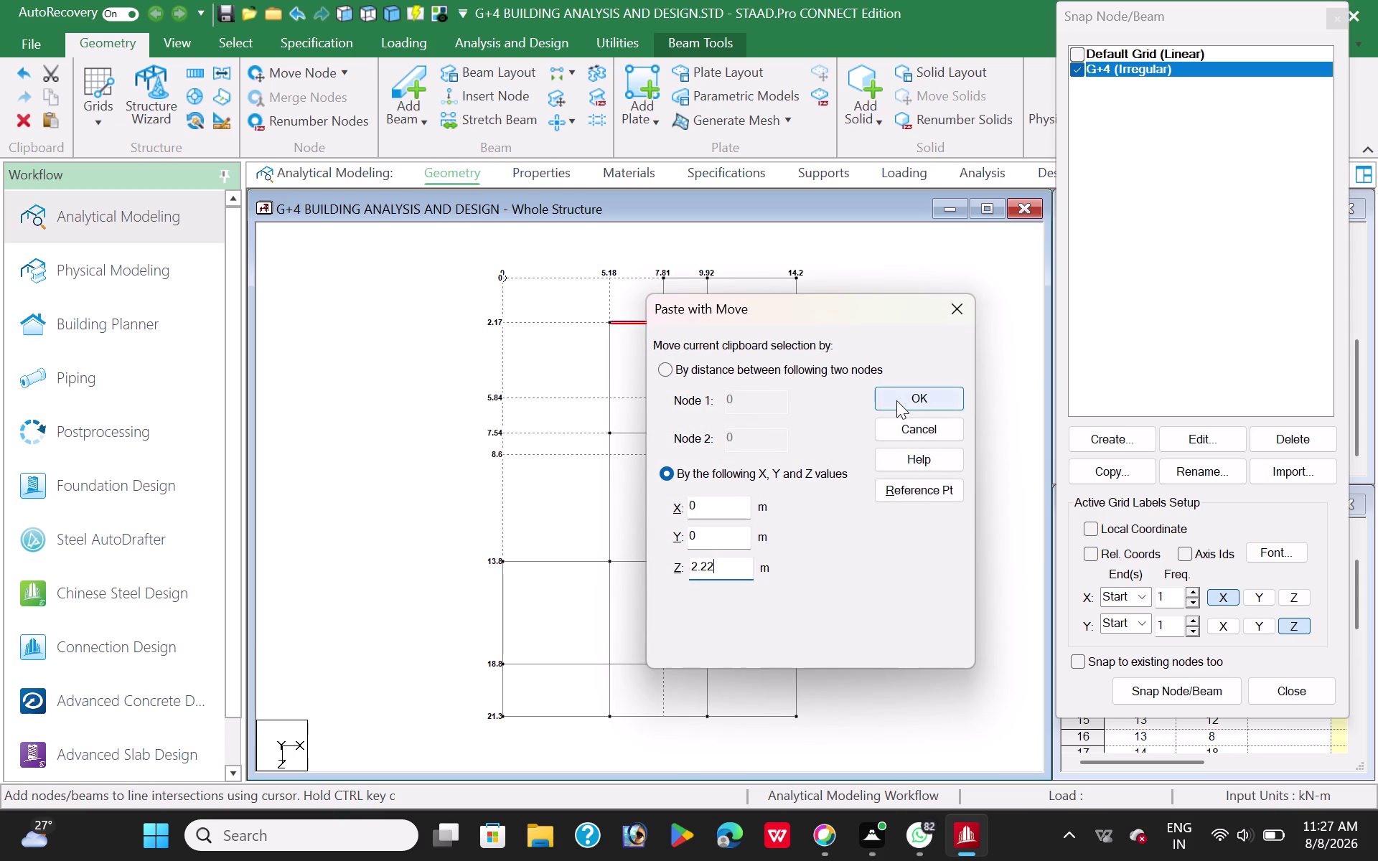
click(897, 400)
click(555, 439)
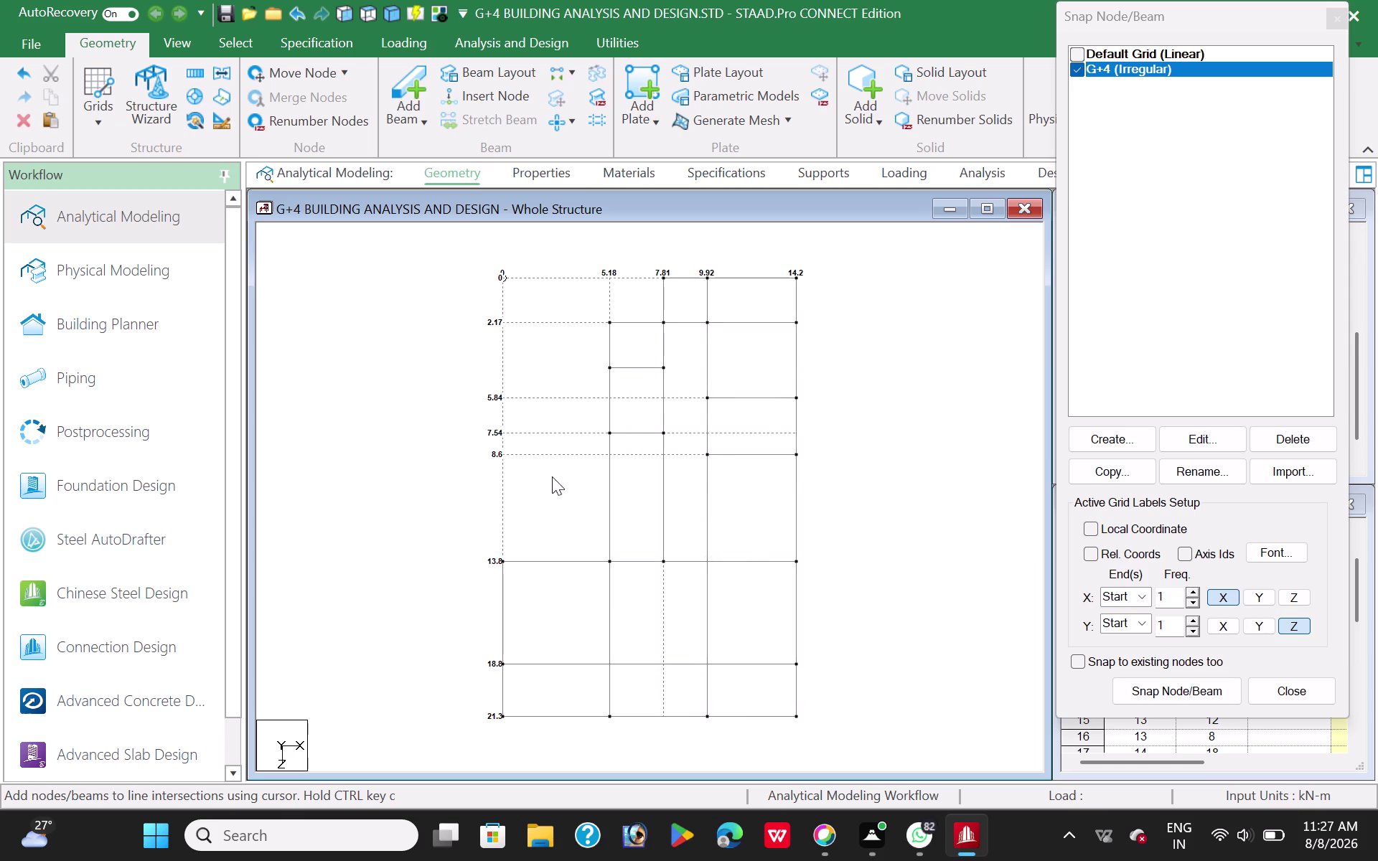
drag(479, 264, 832, 768)
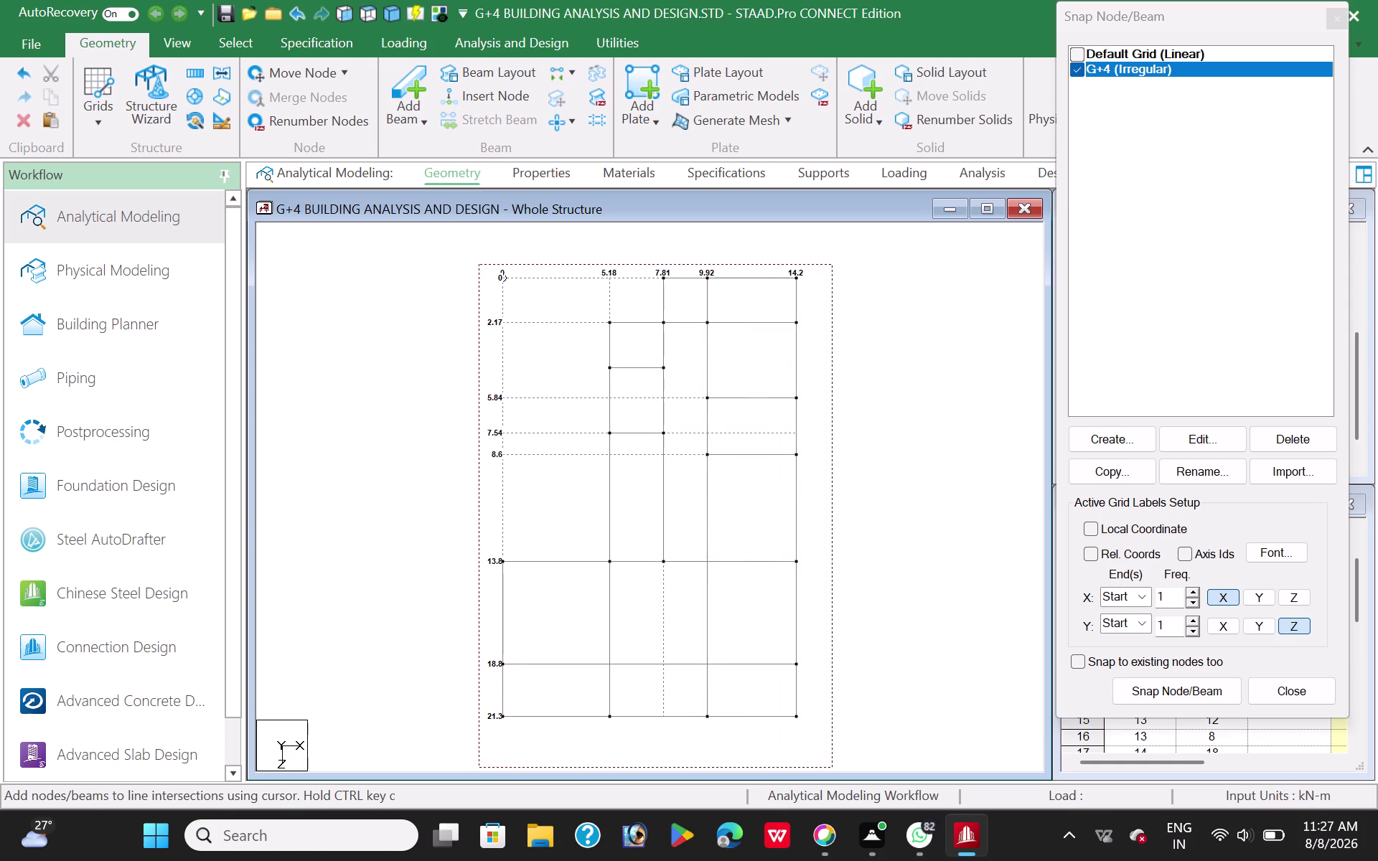
Add a short beam between the 7.54-level nodes and select the frame to check it.
drag(833, 768, 852, 767)
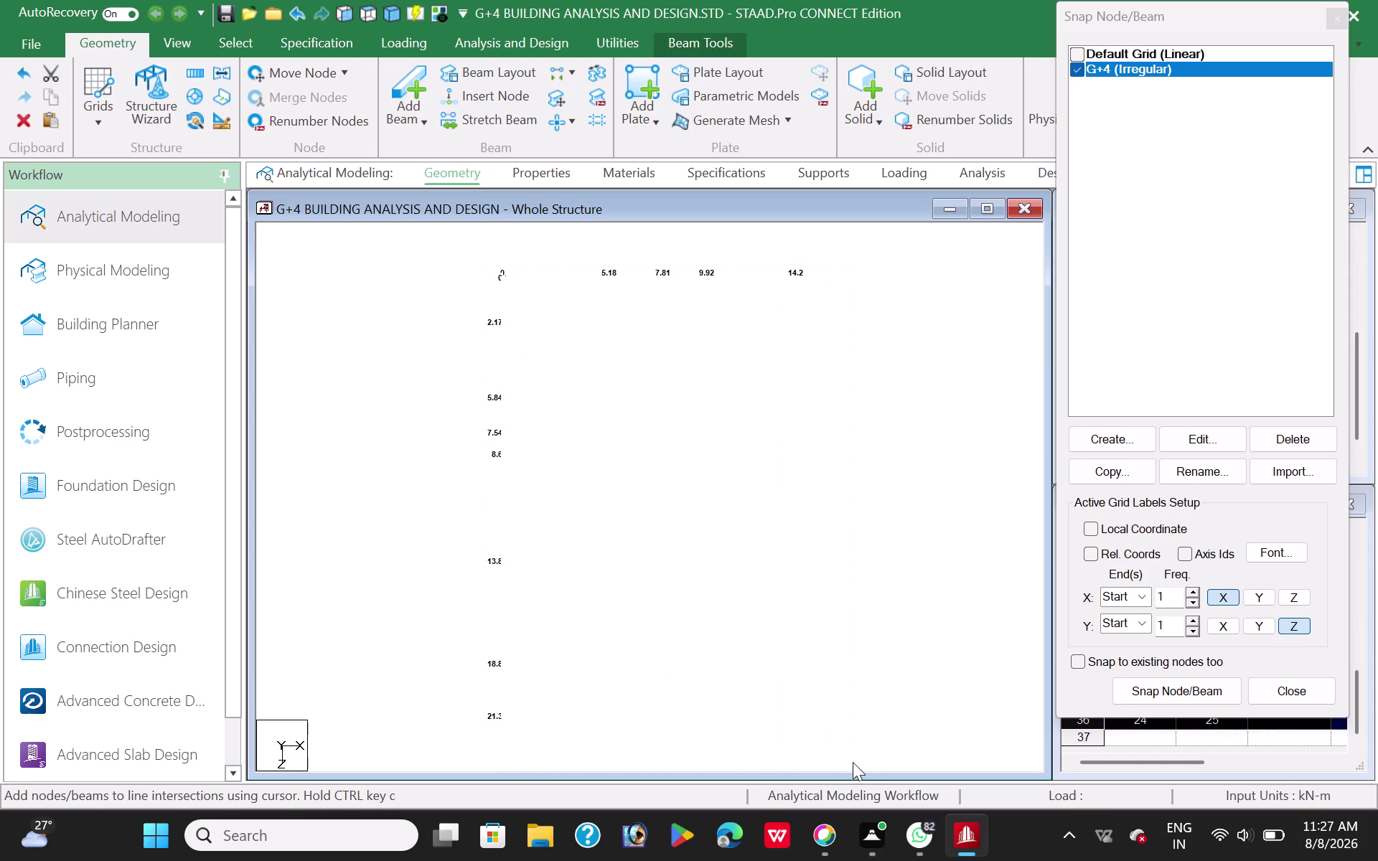
click(903, 456)
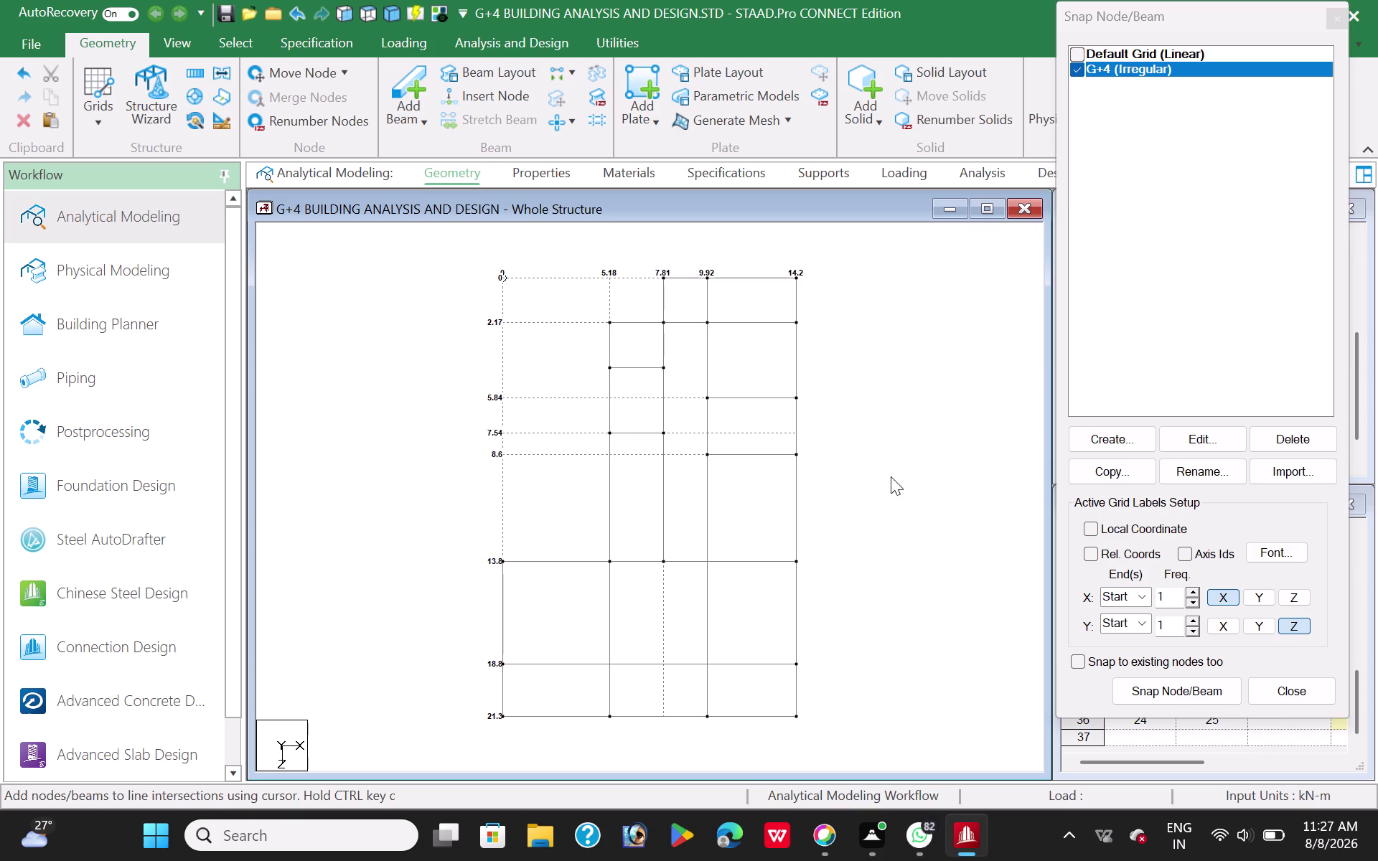
click(1140, 690)
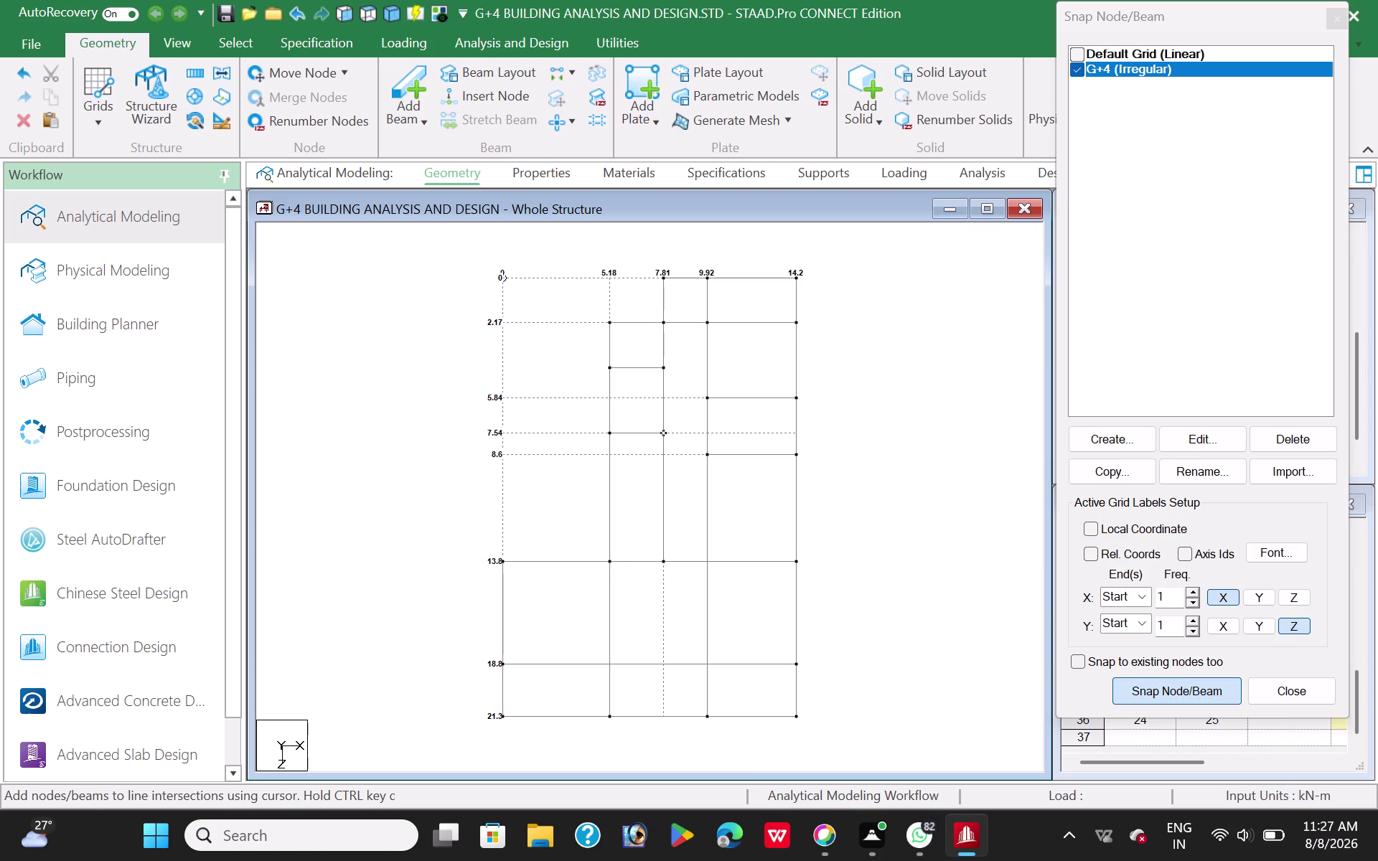
click(661, 435)
click(702, 434)
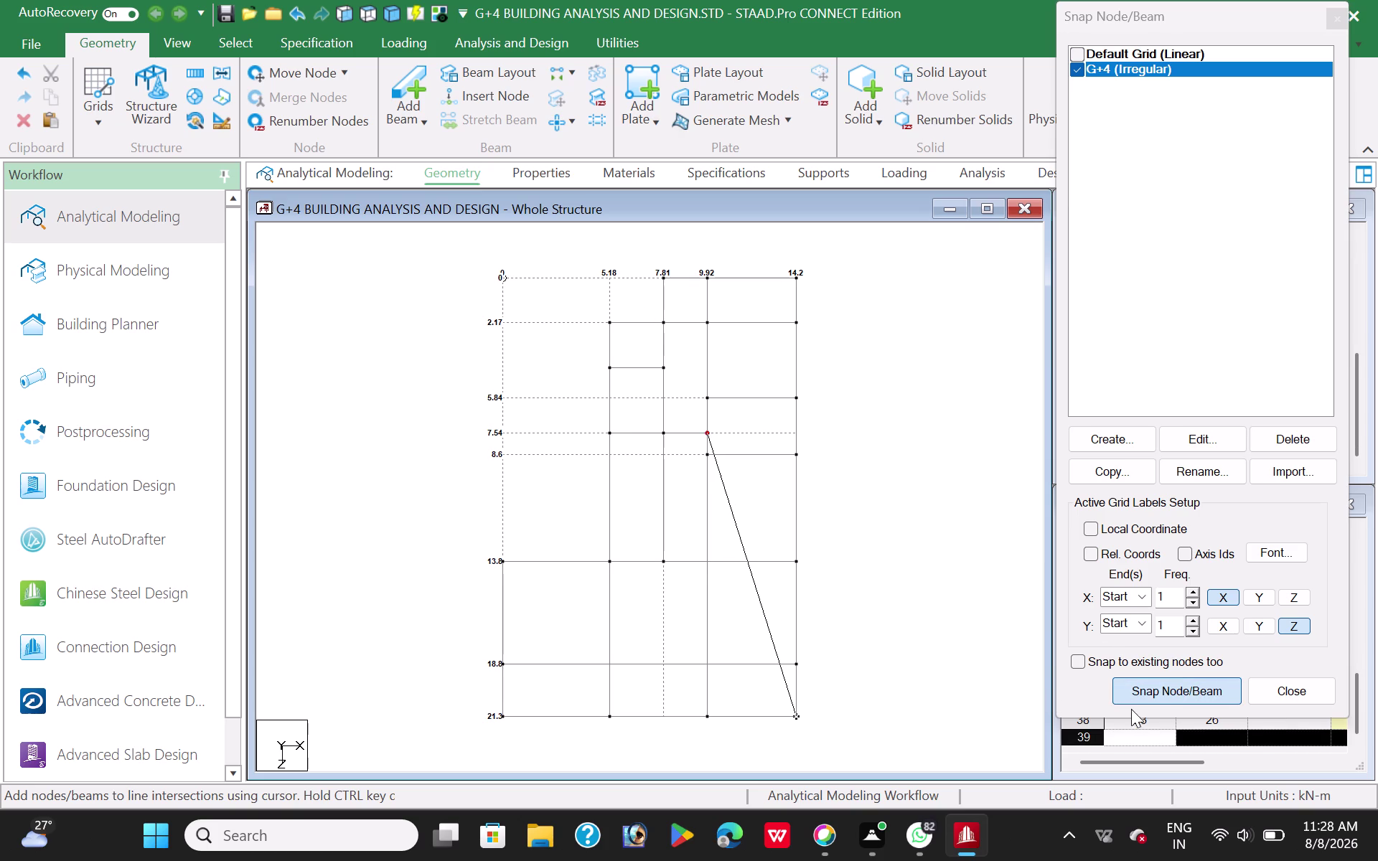
click(1159, 696)
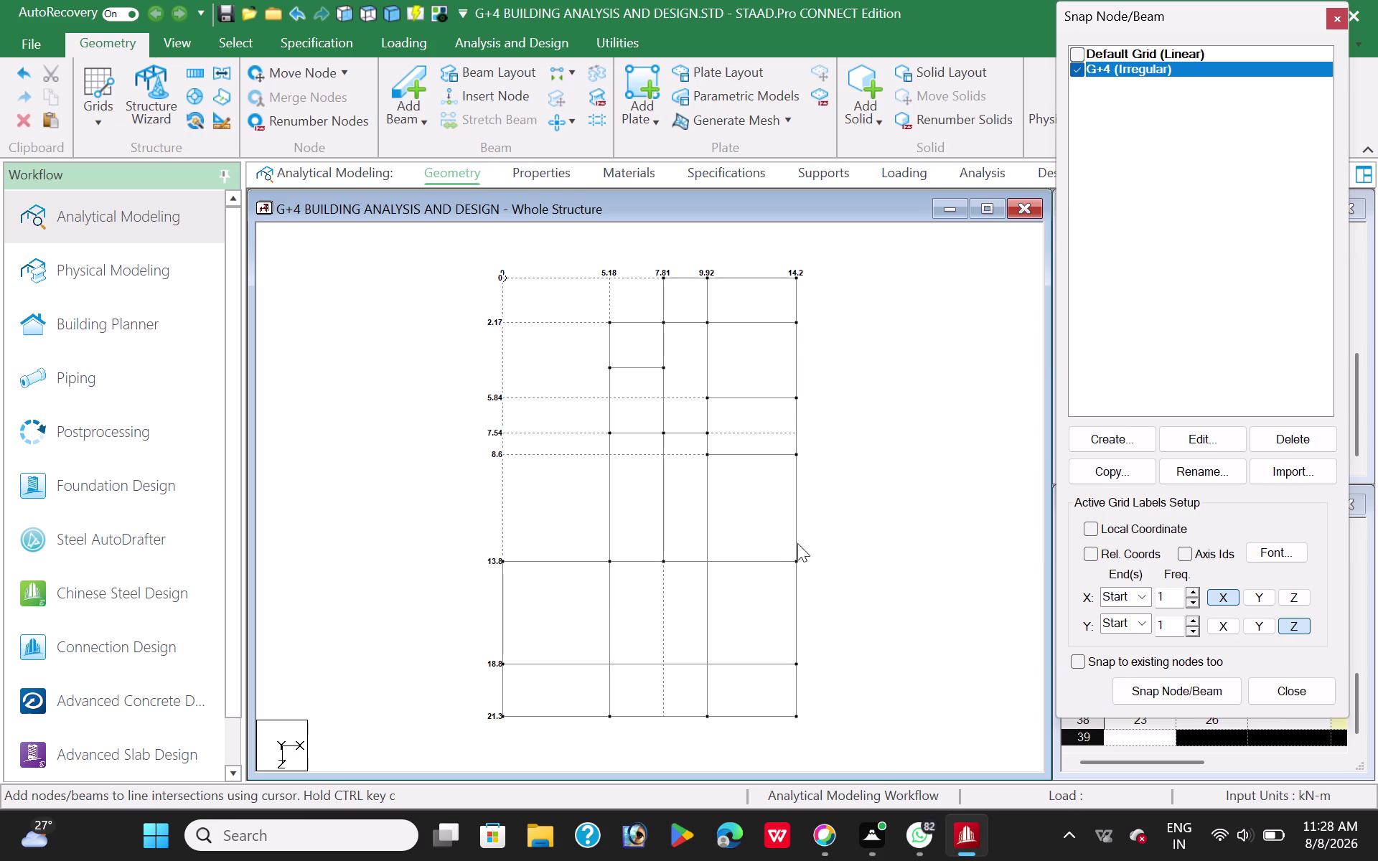
drag(461, 258, 842, 728)
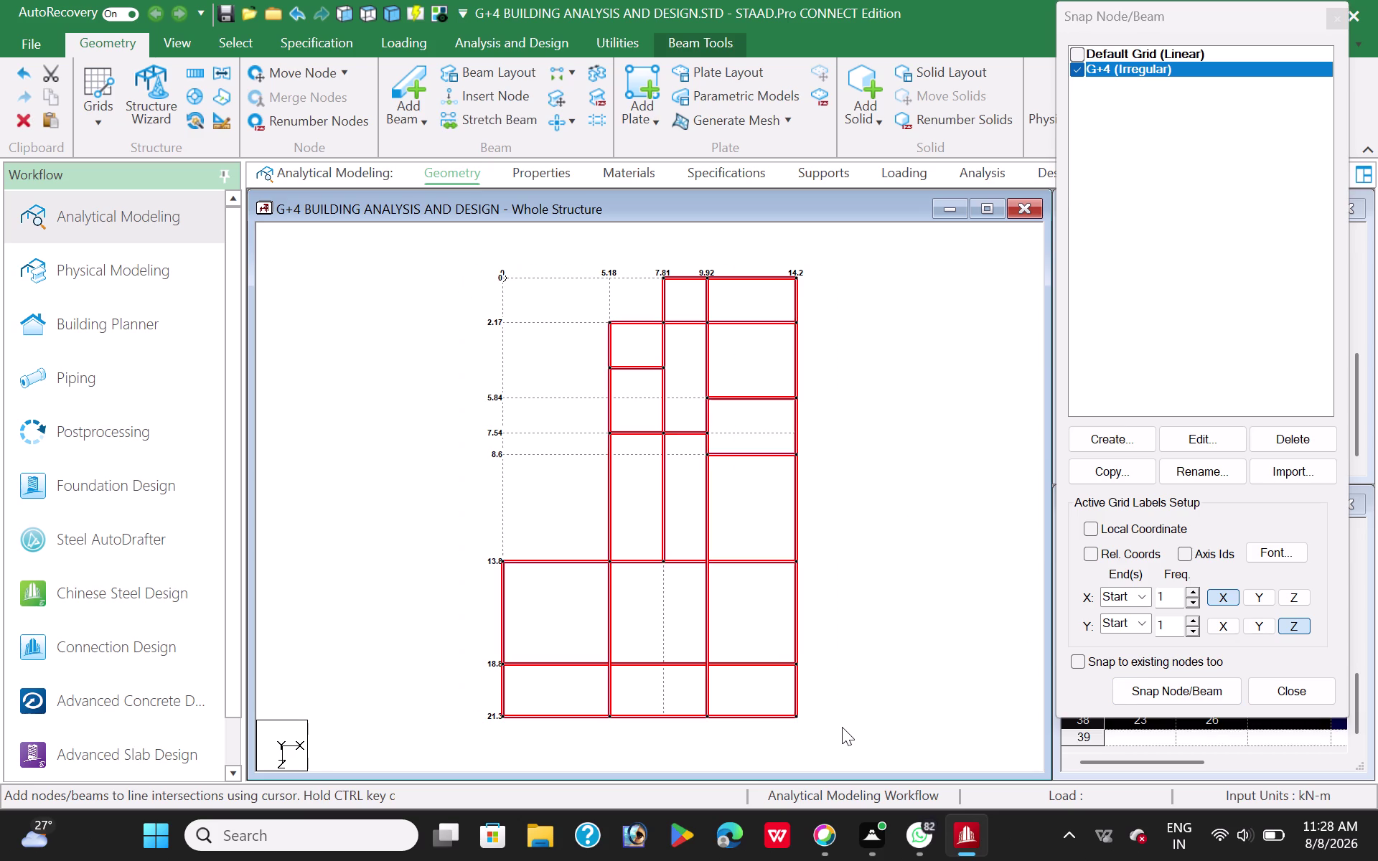
click(912, 591)
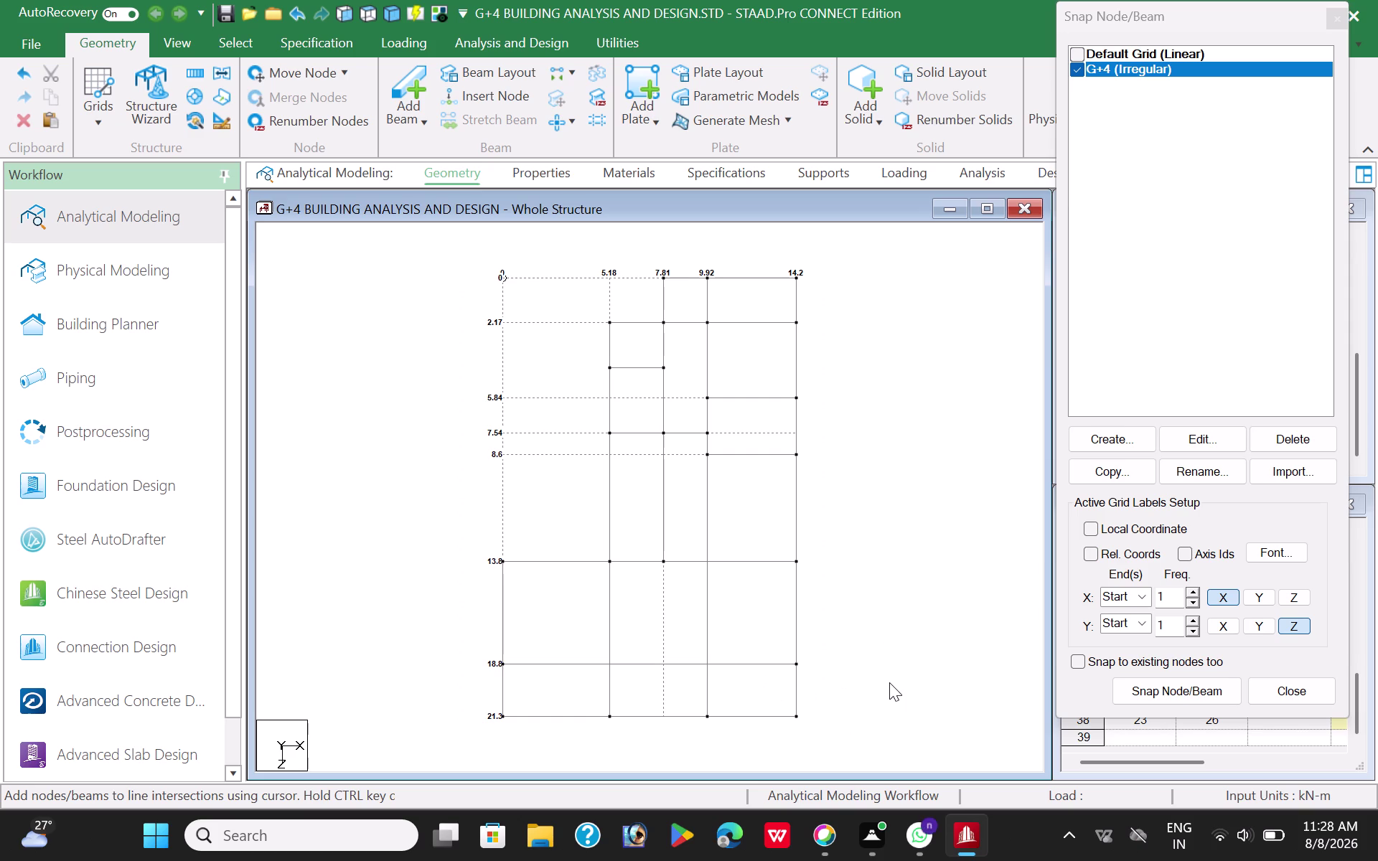
Delete the long 18.8-line beam and redraw it as node-to-node segments.
click(745, 664)
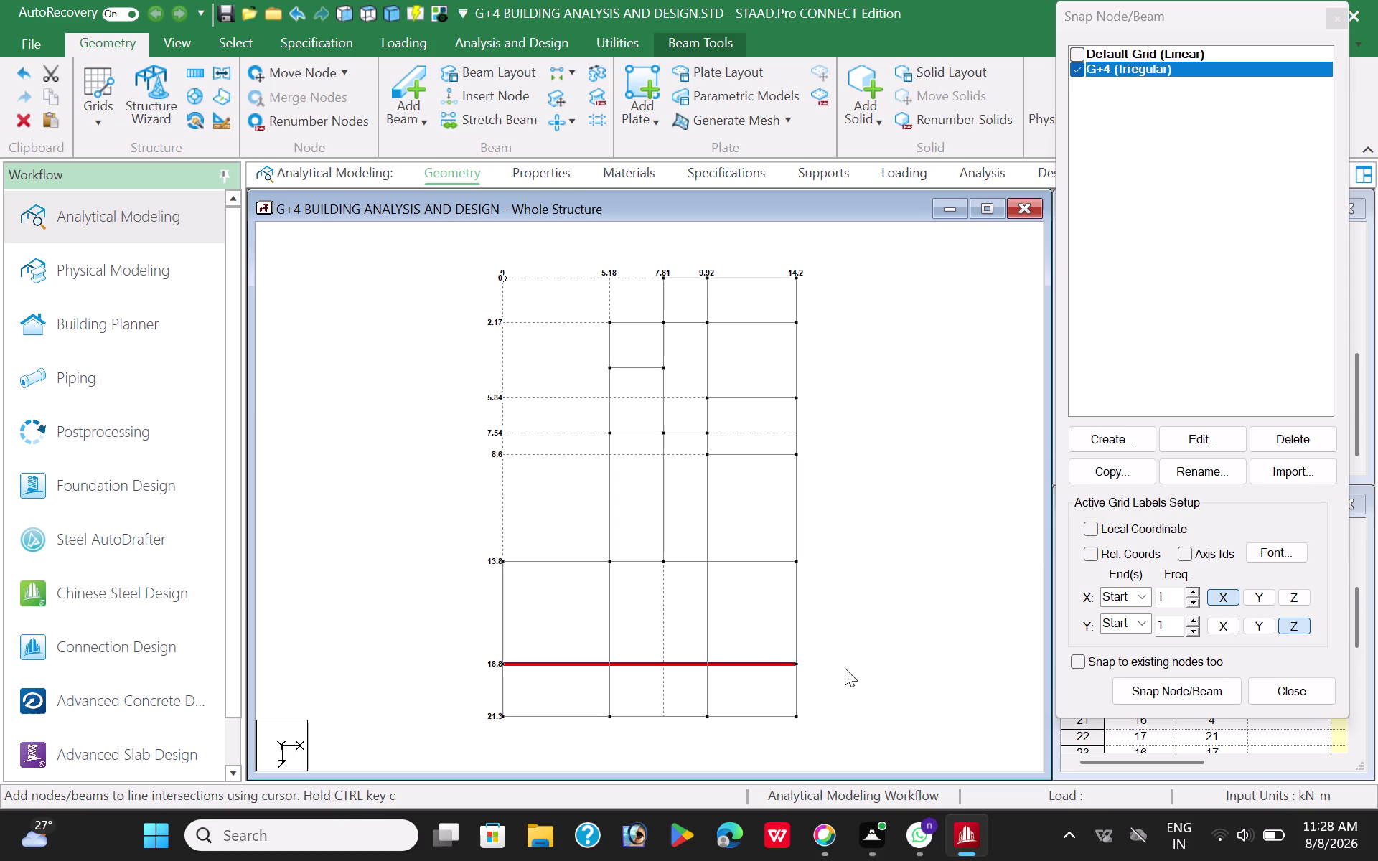
key(Delete)
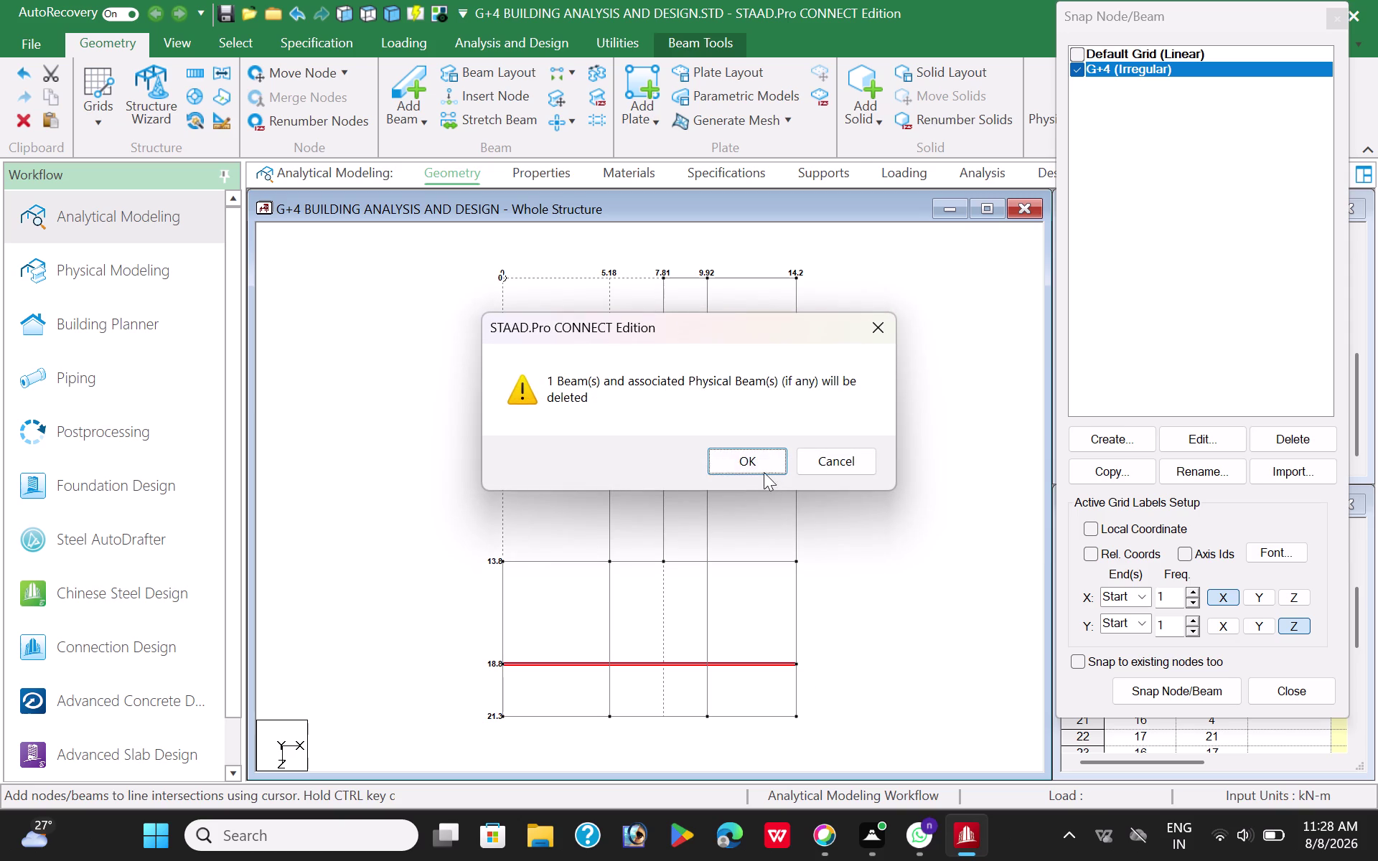
click(759, 458)
click(1144, 695)
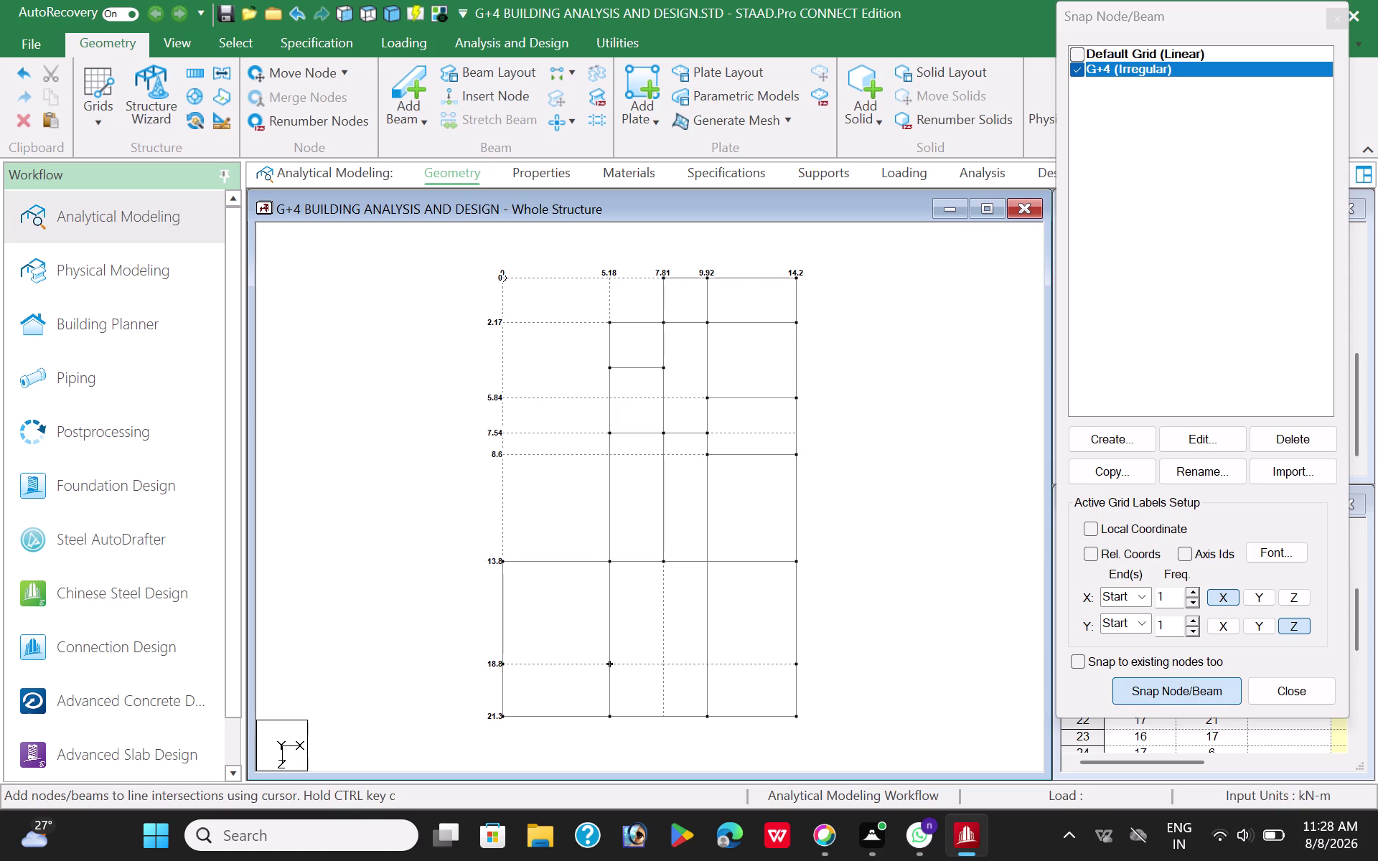
click(499, 669)
click(610, 672)
click(611, 668)
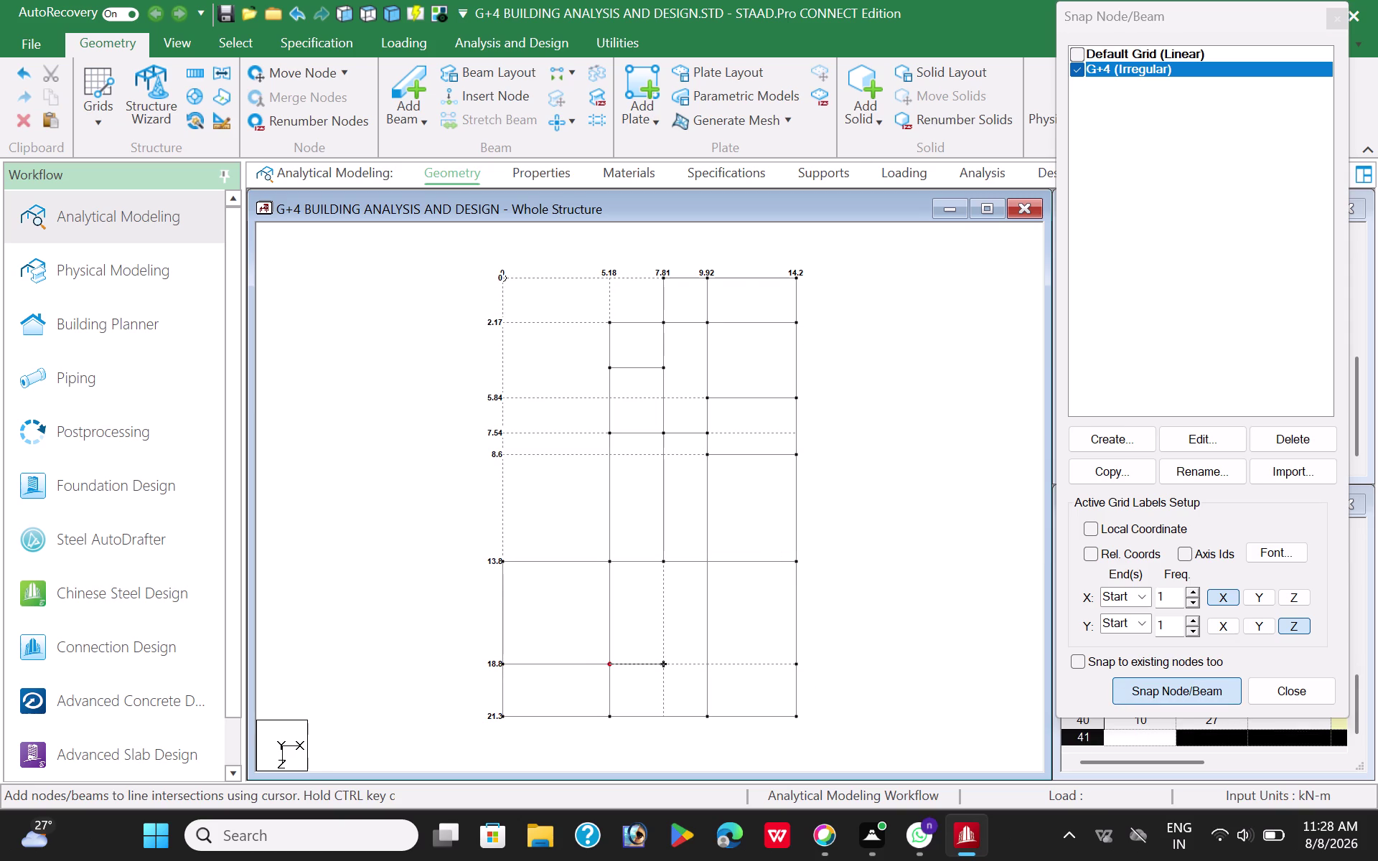
click(705, 664)
click(795, 671)
click(1170, 700)
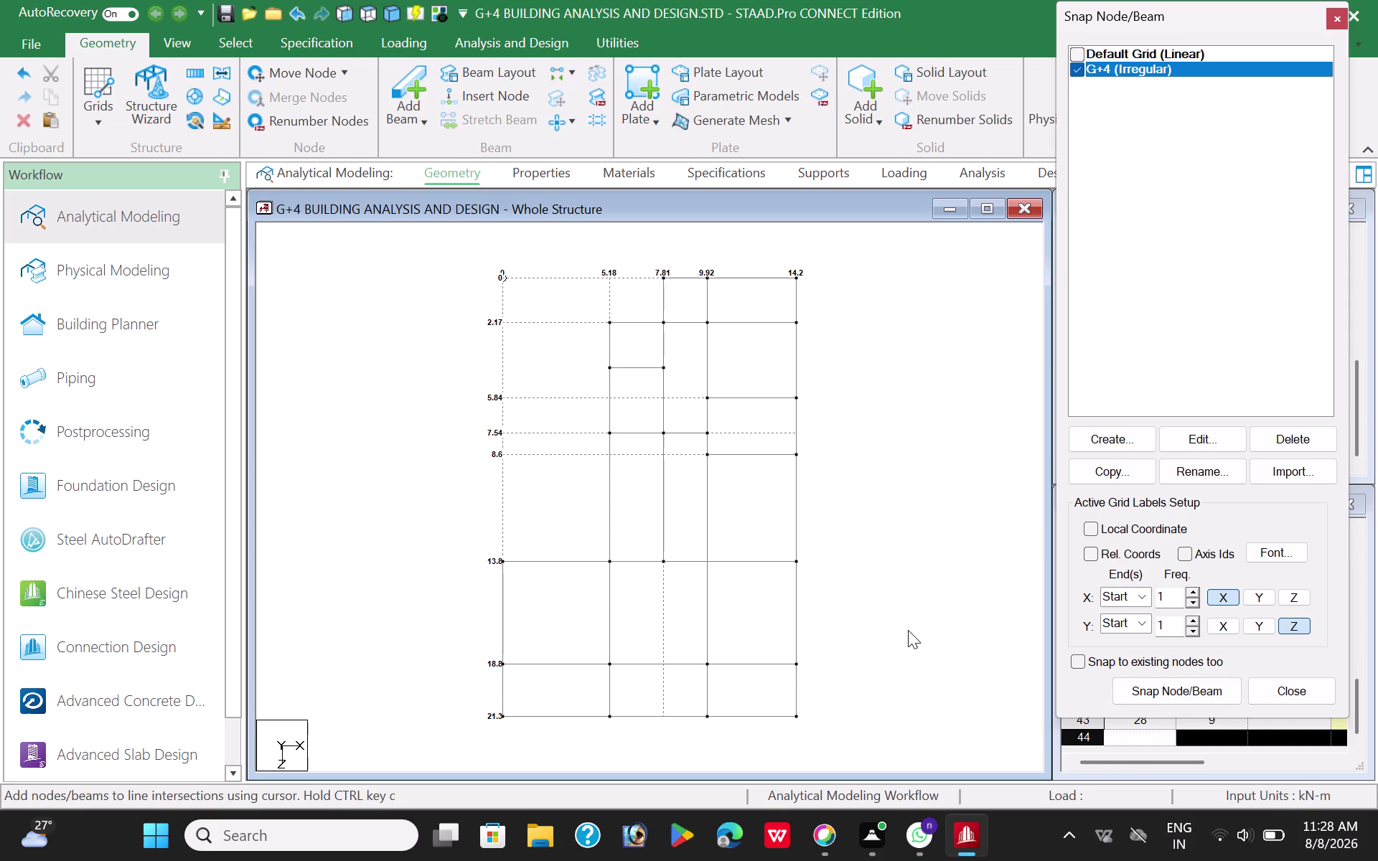
Delete the 9.92-line member, redraw it node to node, and select the whole frame.
click(708, 537)
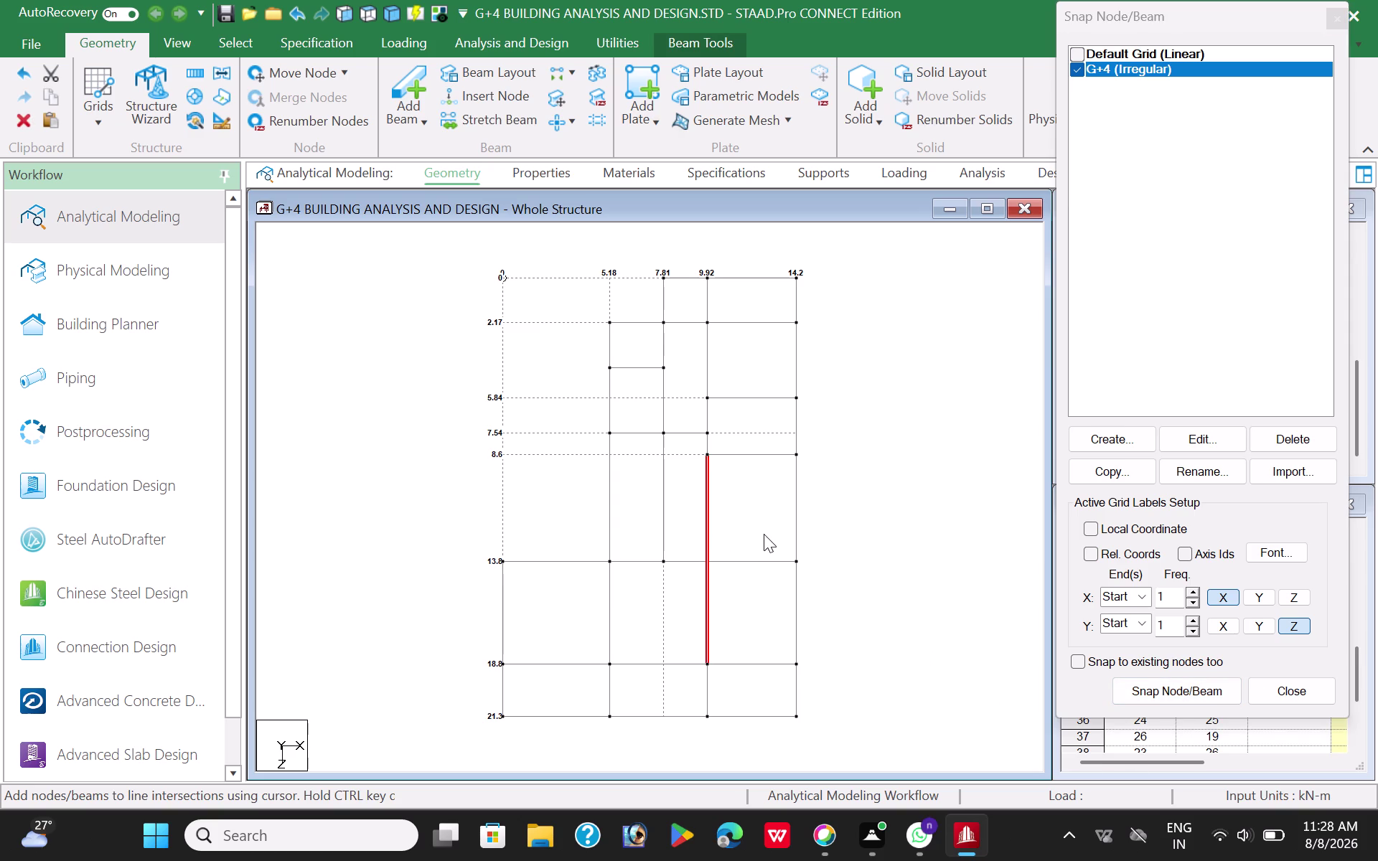
key(Delete)
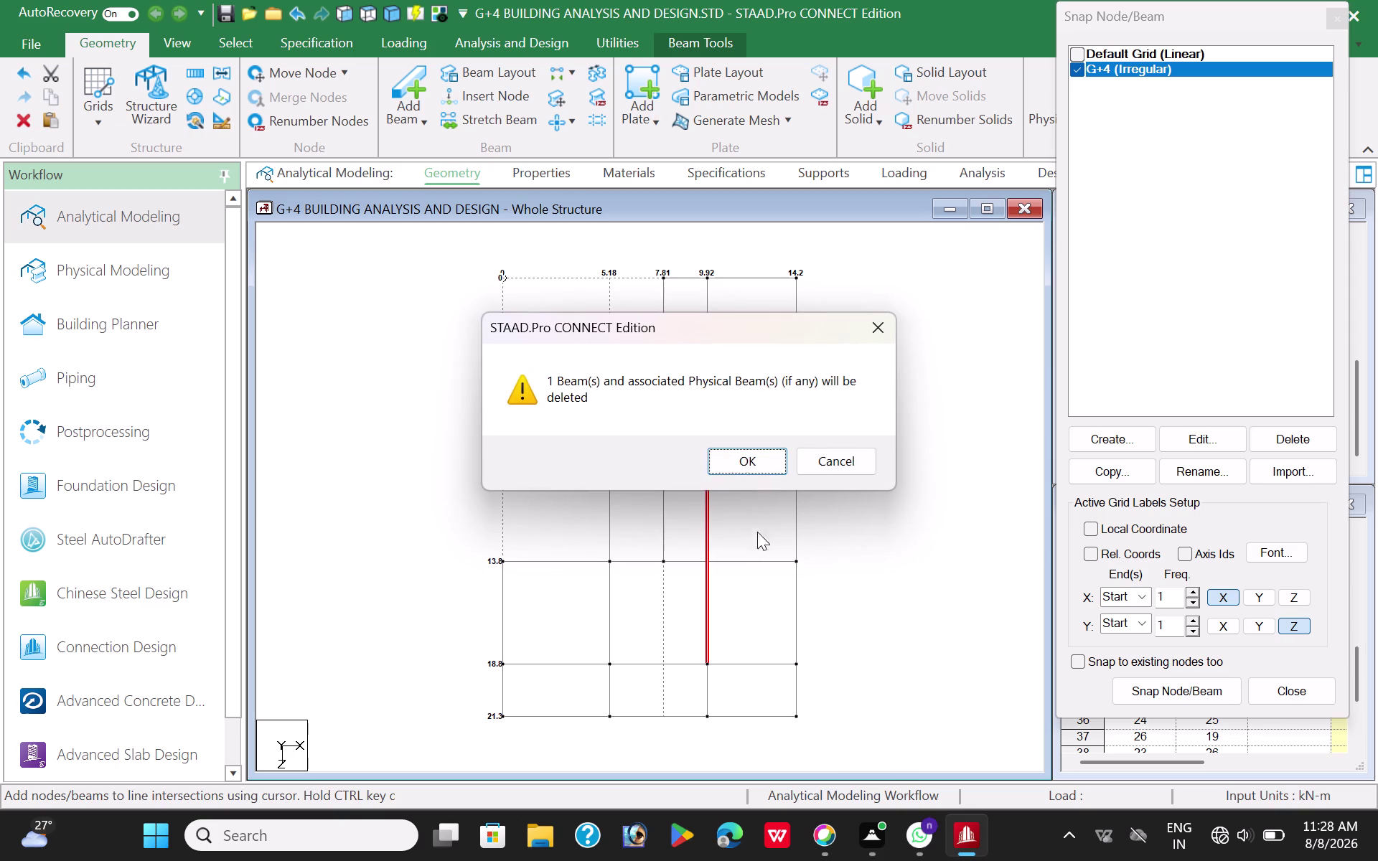
click(742, 457)
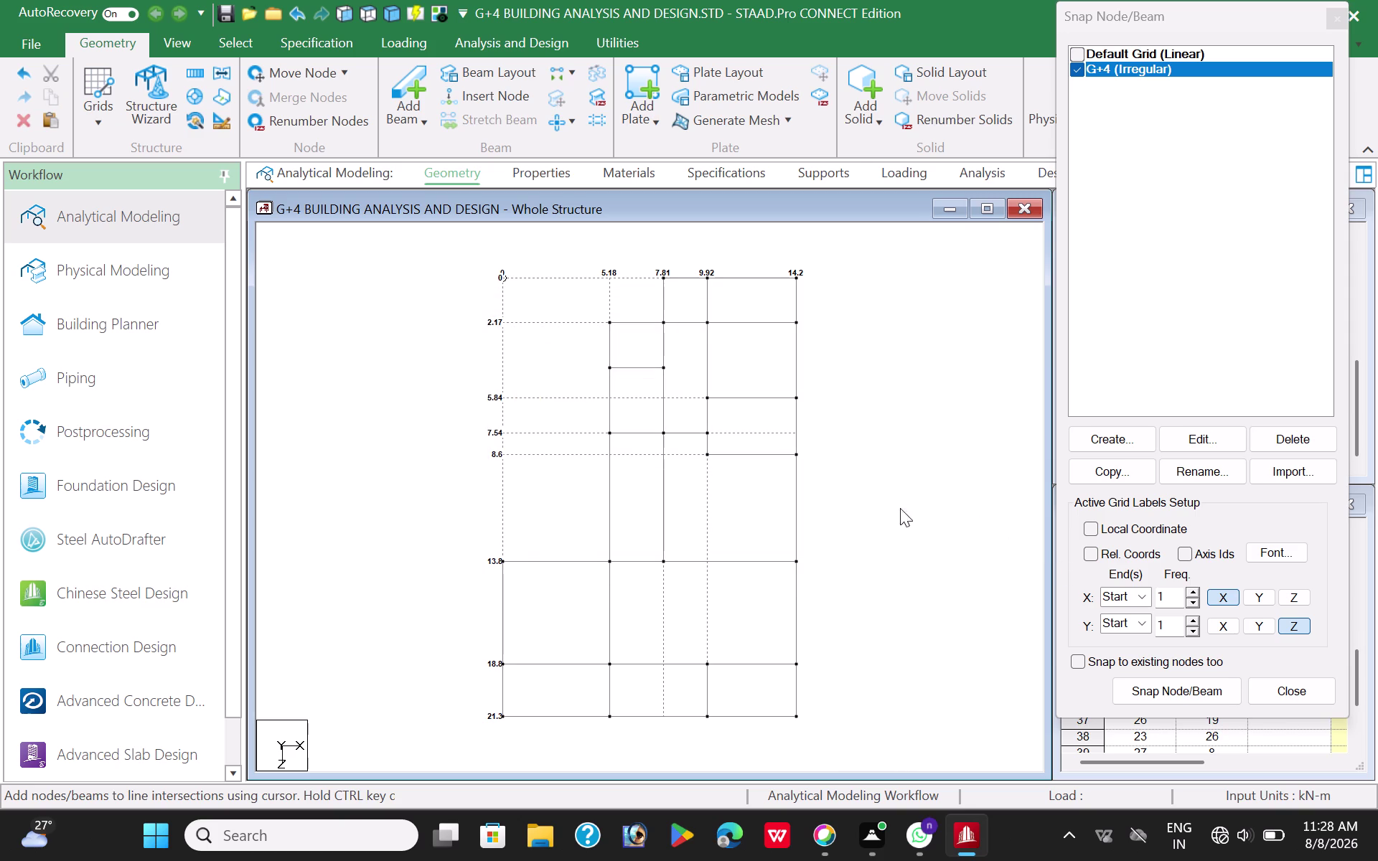
click(1173, 690)
click(698, 663)
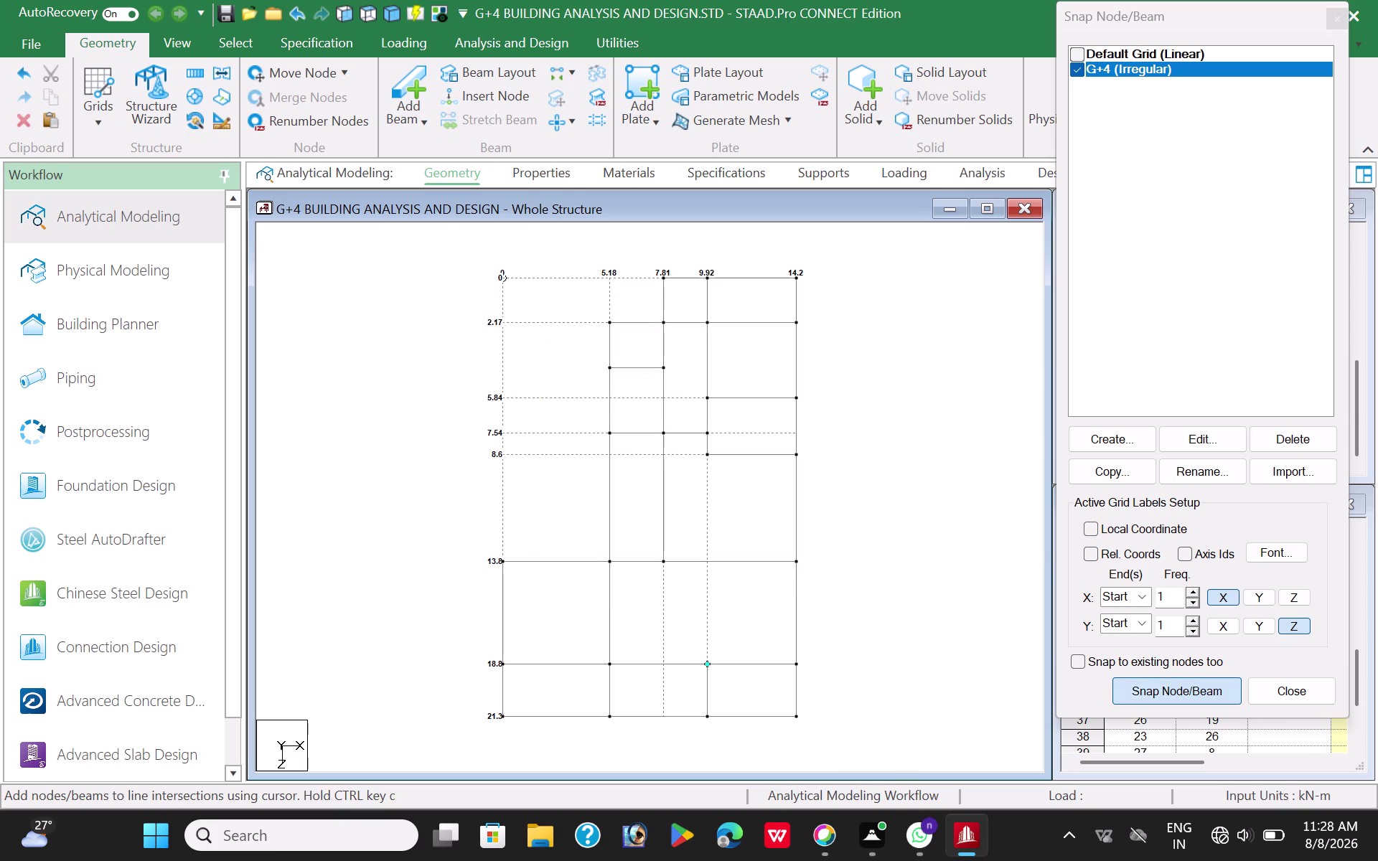
click(707, 462)
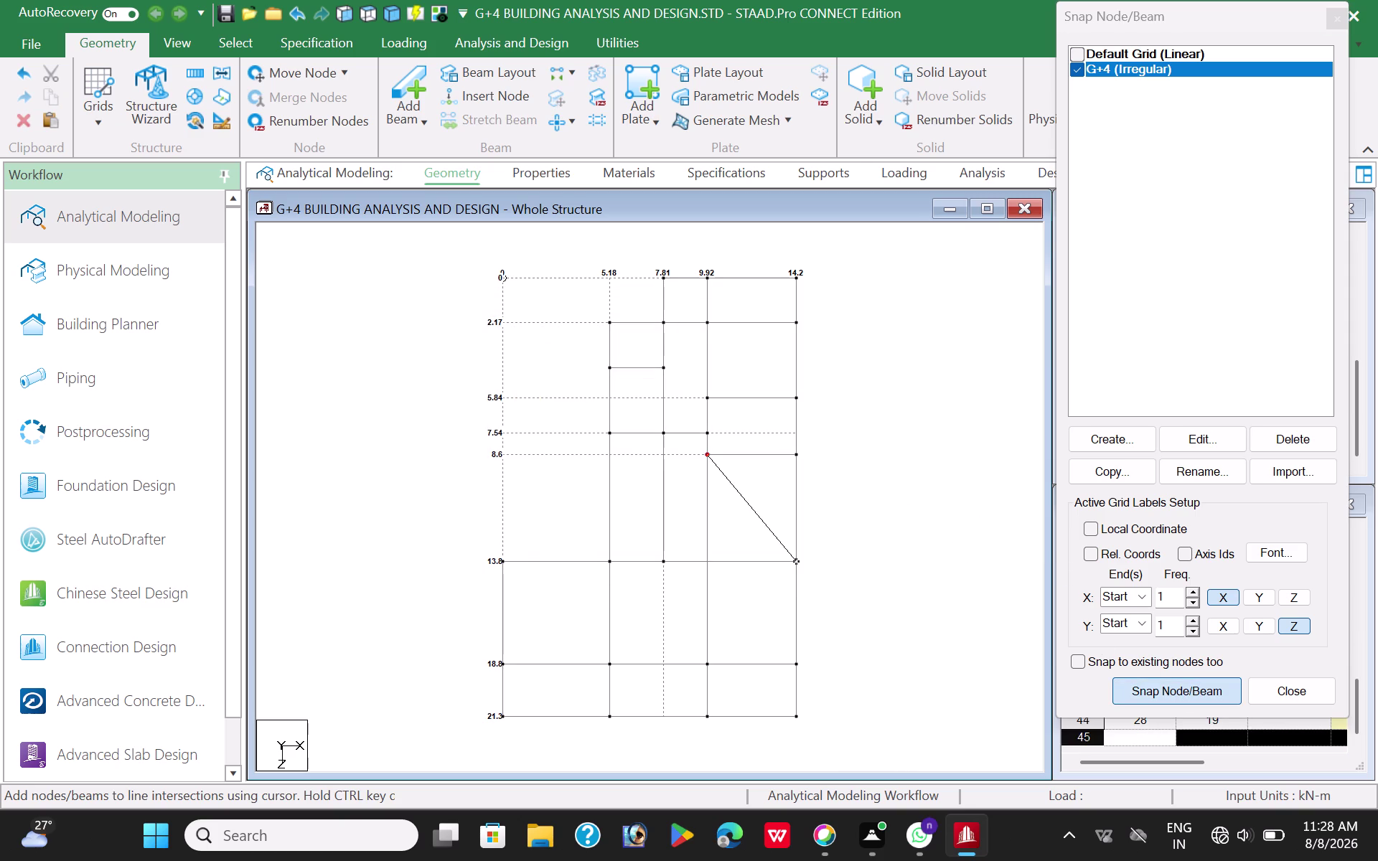
key(Escape)
drag(431, 266, 934, 685)
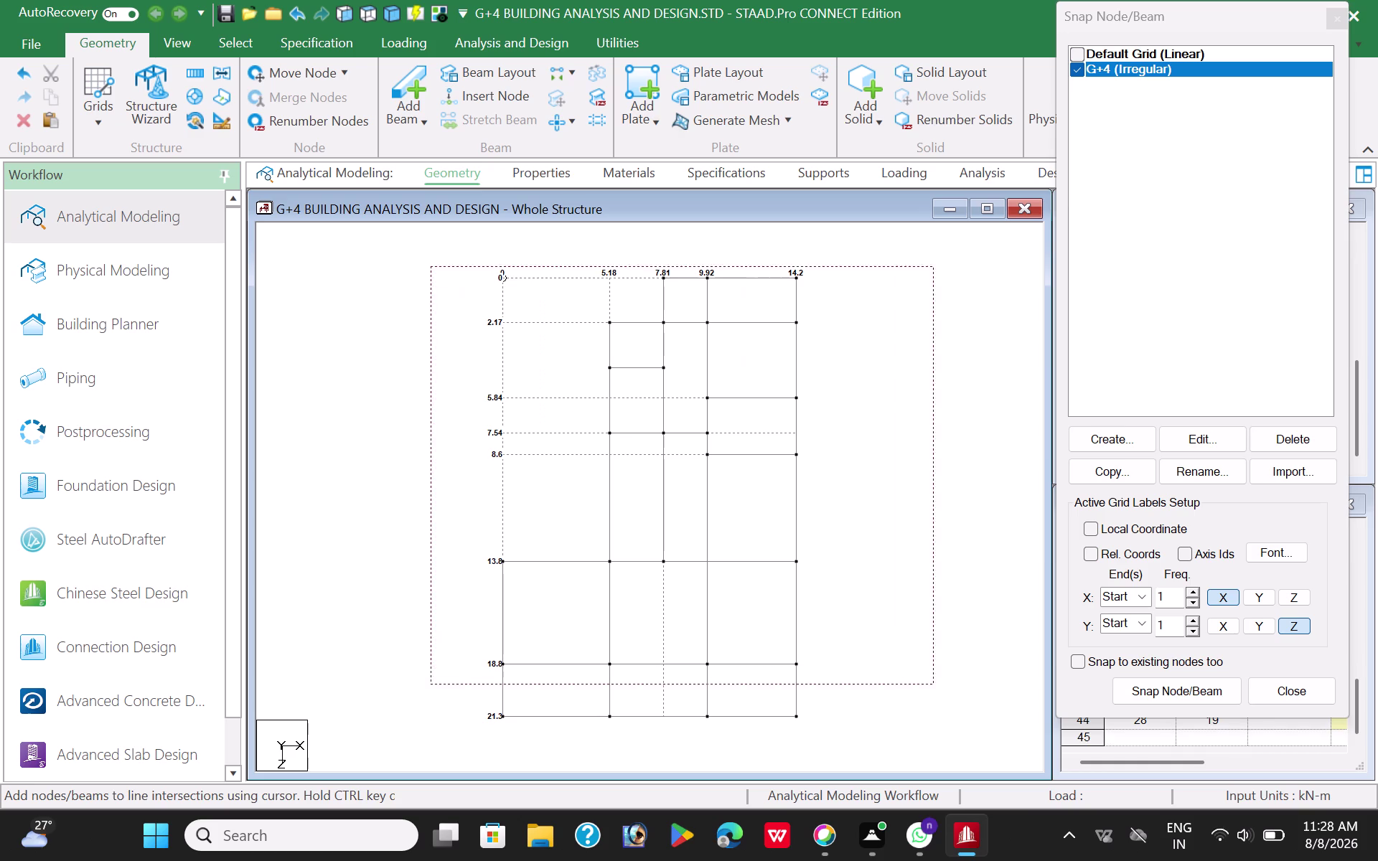
drag(934, 685, 927, 740)
Intersect the crossing beams on the 9.92 and 13.8 lines, creating two new beams.
click(557, 132)
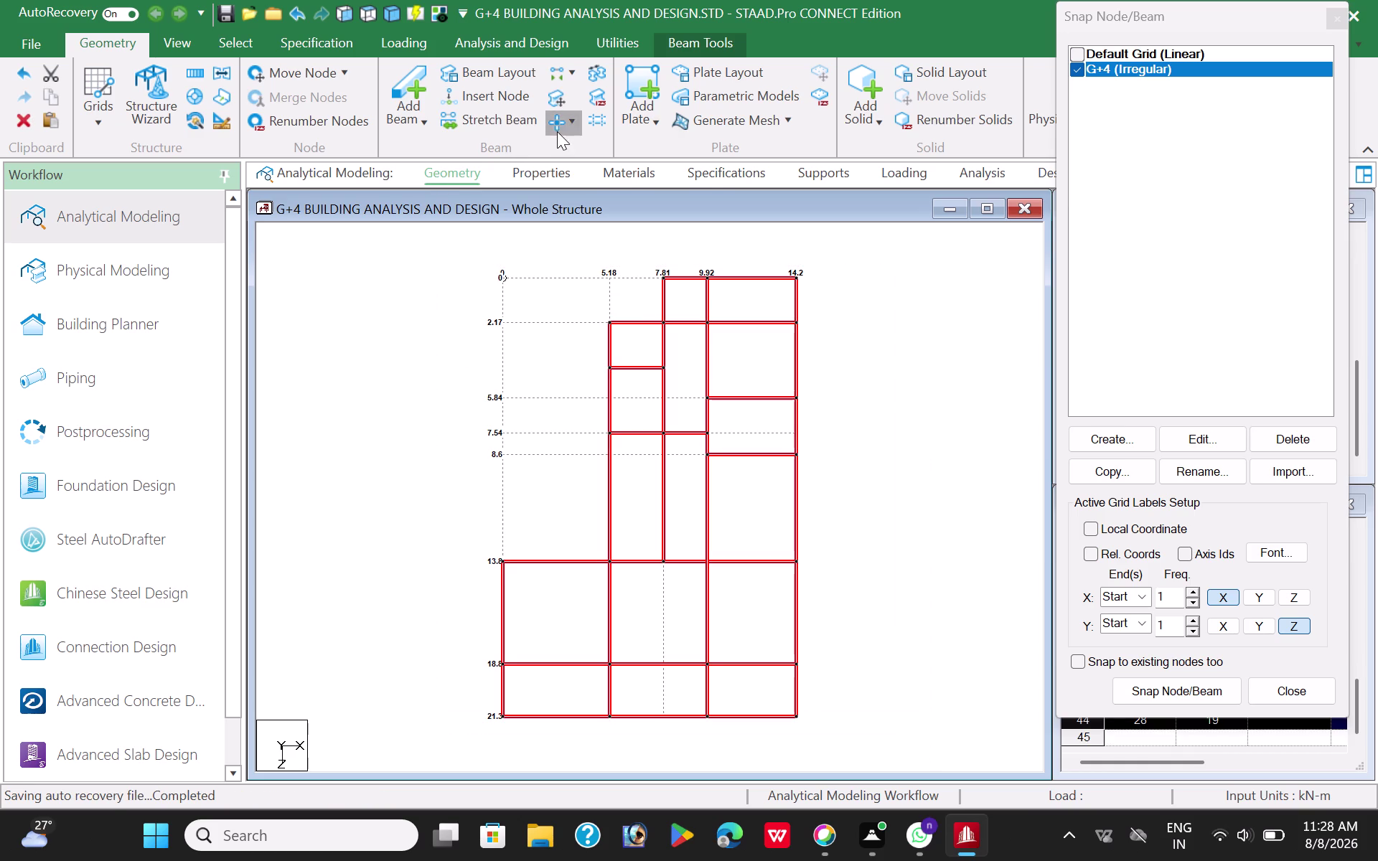
click(584, 151)
click(594, 452)
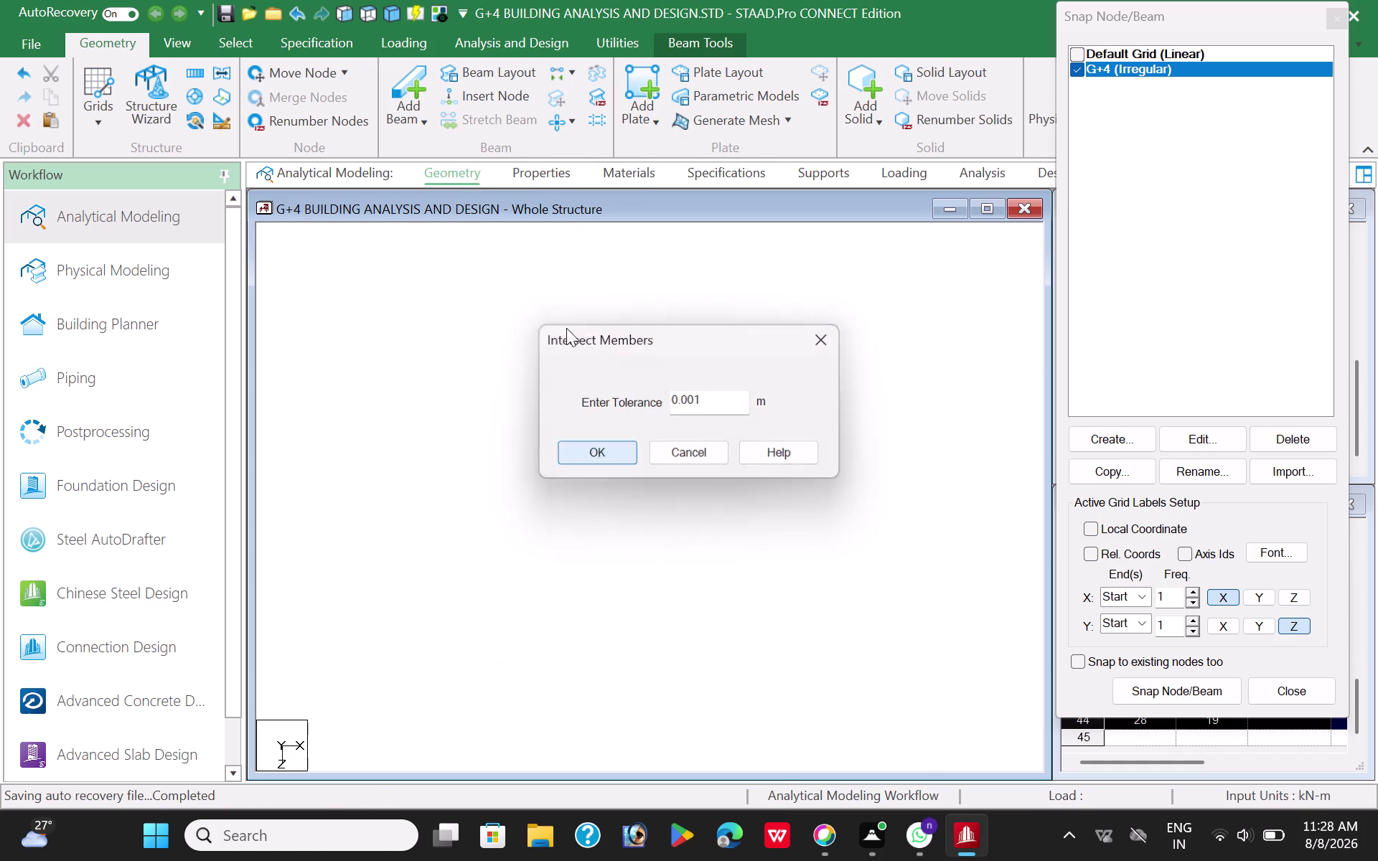
click(563, 128)
click(564, 181)
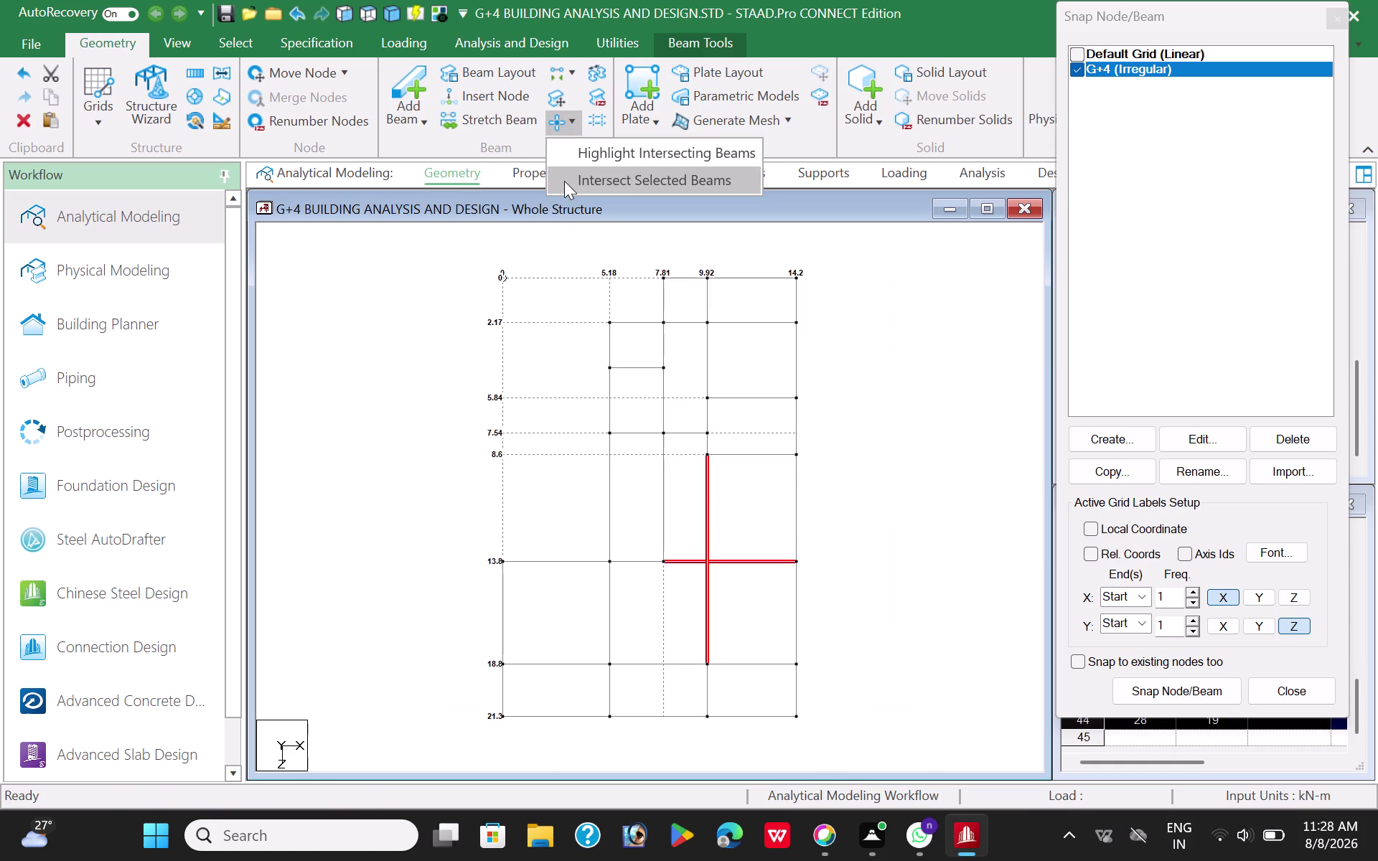
click(590, 452)
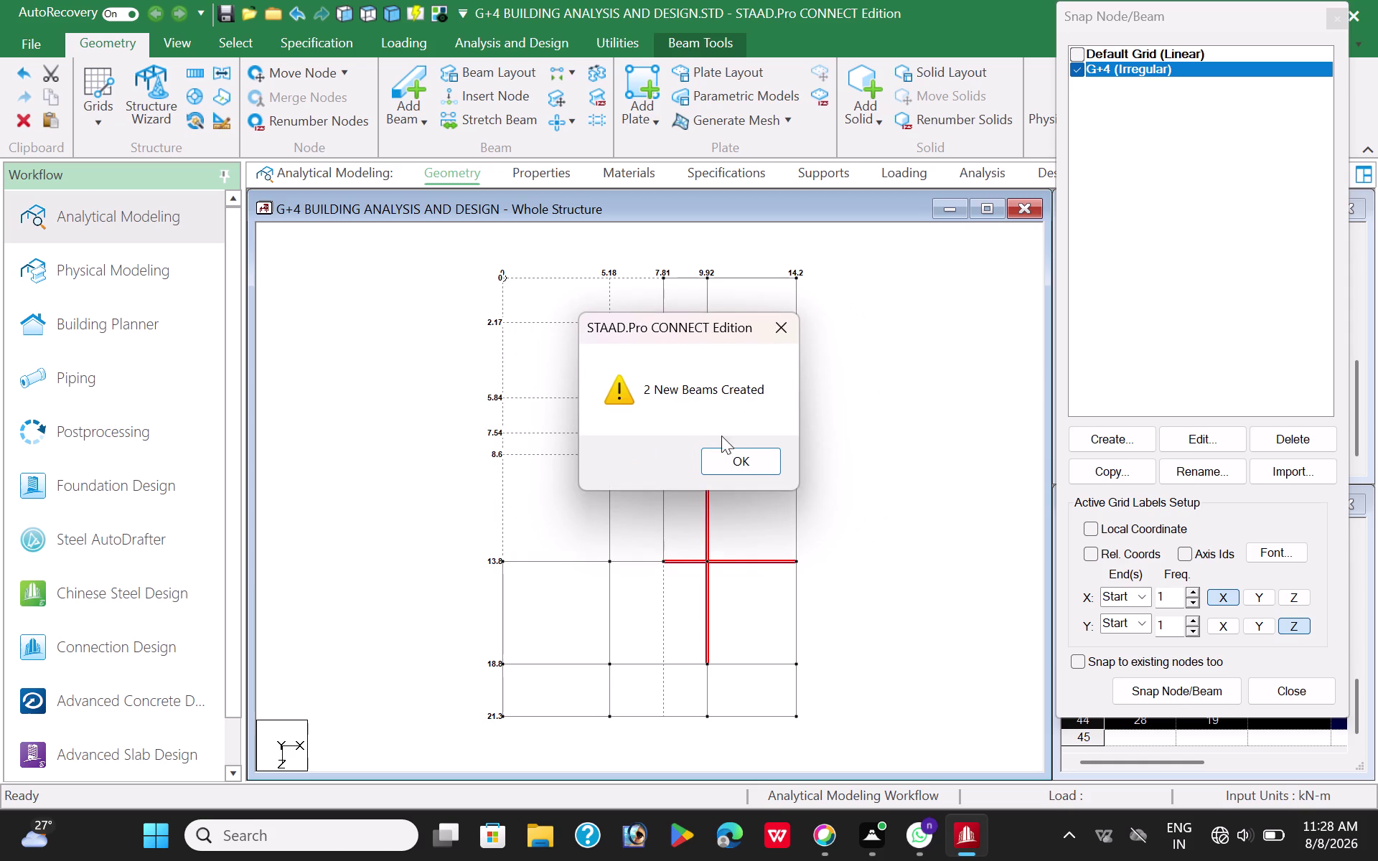
click(747, 466)
click(460, 434)
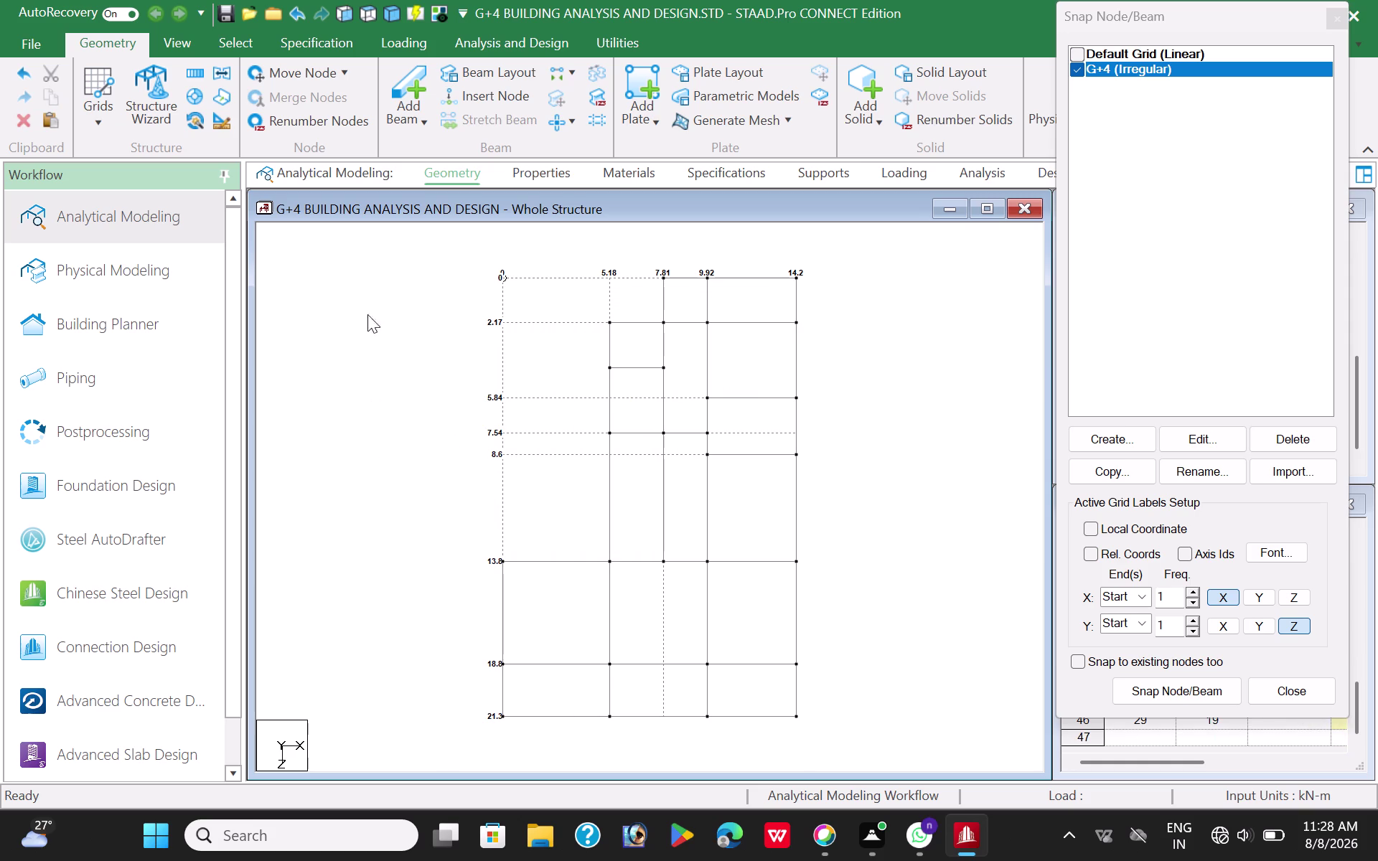
drag(381, 243, 856, 729)
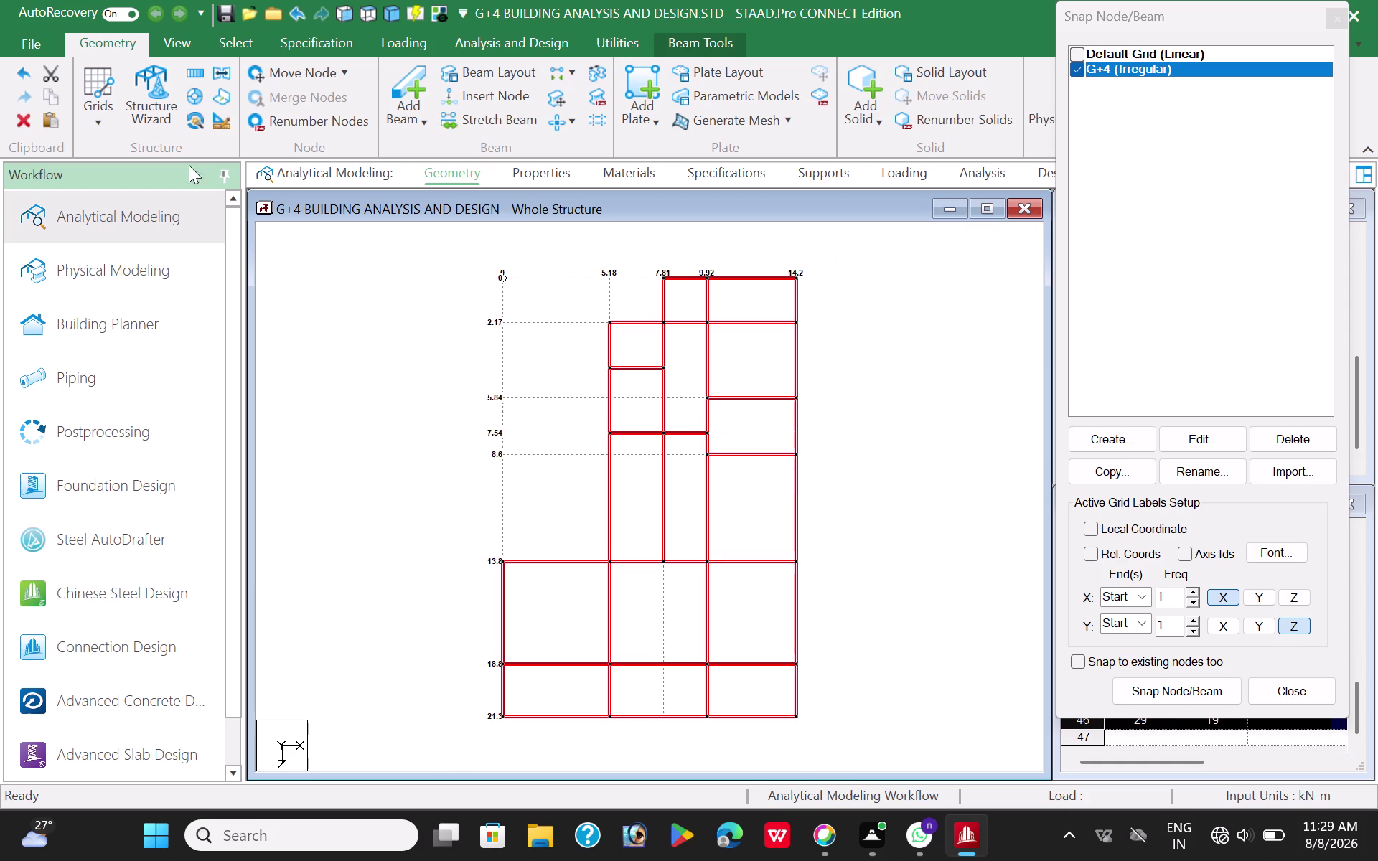
Translationally repeat the floor framing along Y in 5 linked steps of 3.2 m.
click(194, 67)
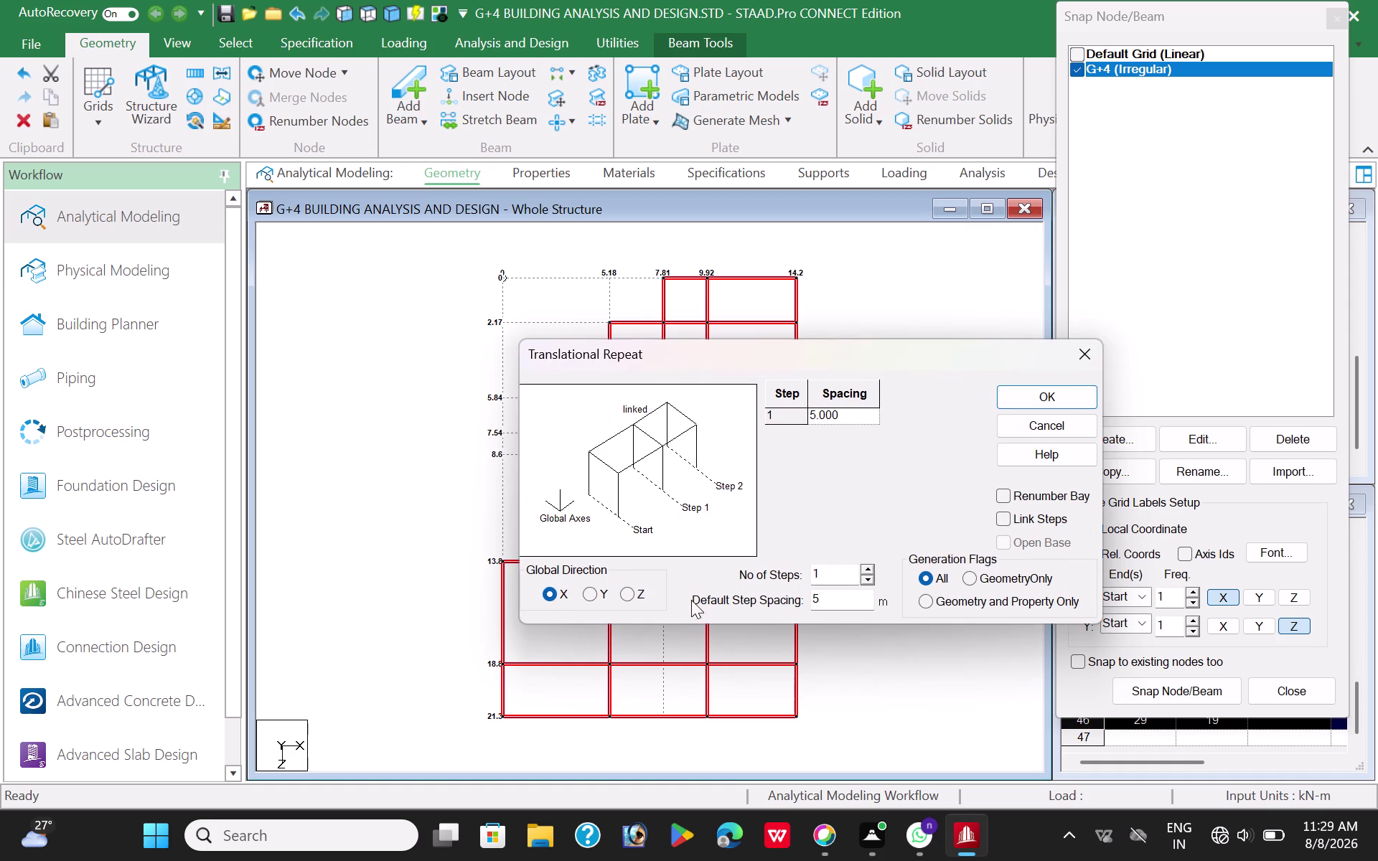
click(592, 595)
double_click(868, 567)
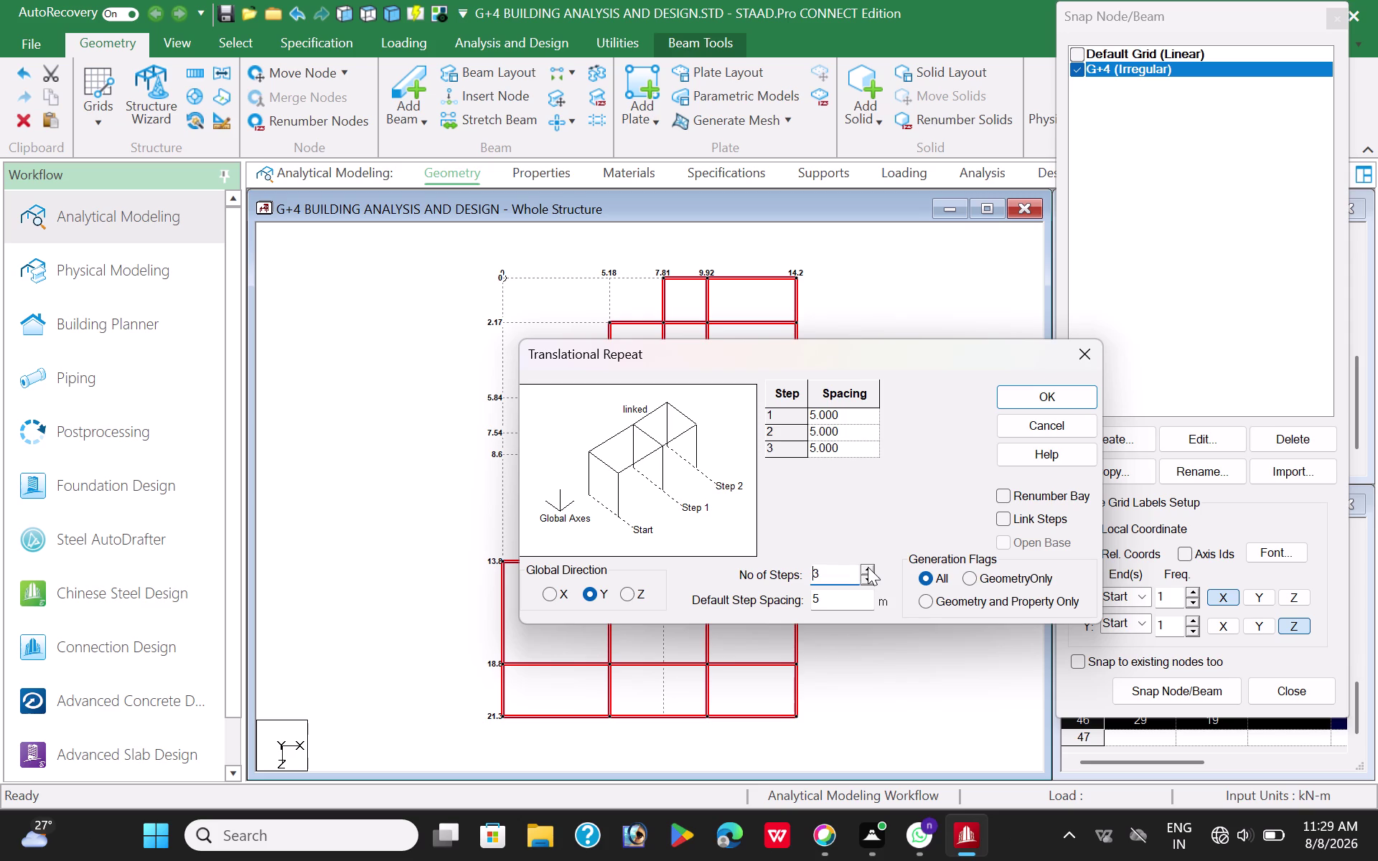
click(868, 567)
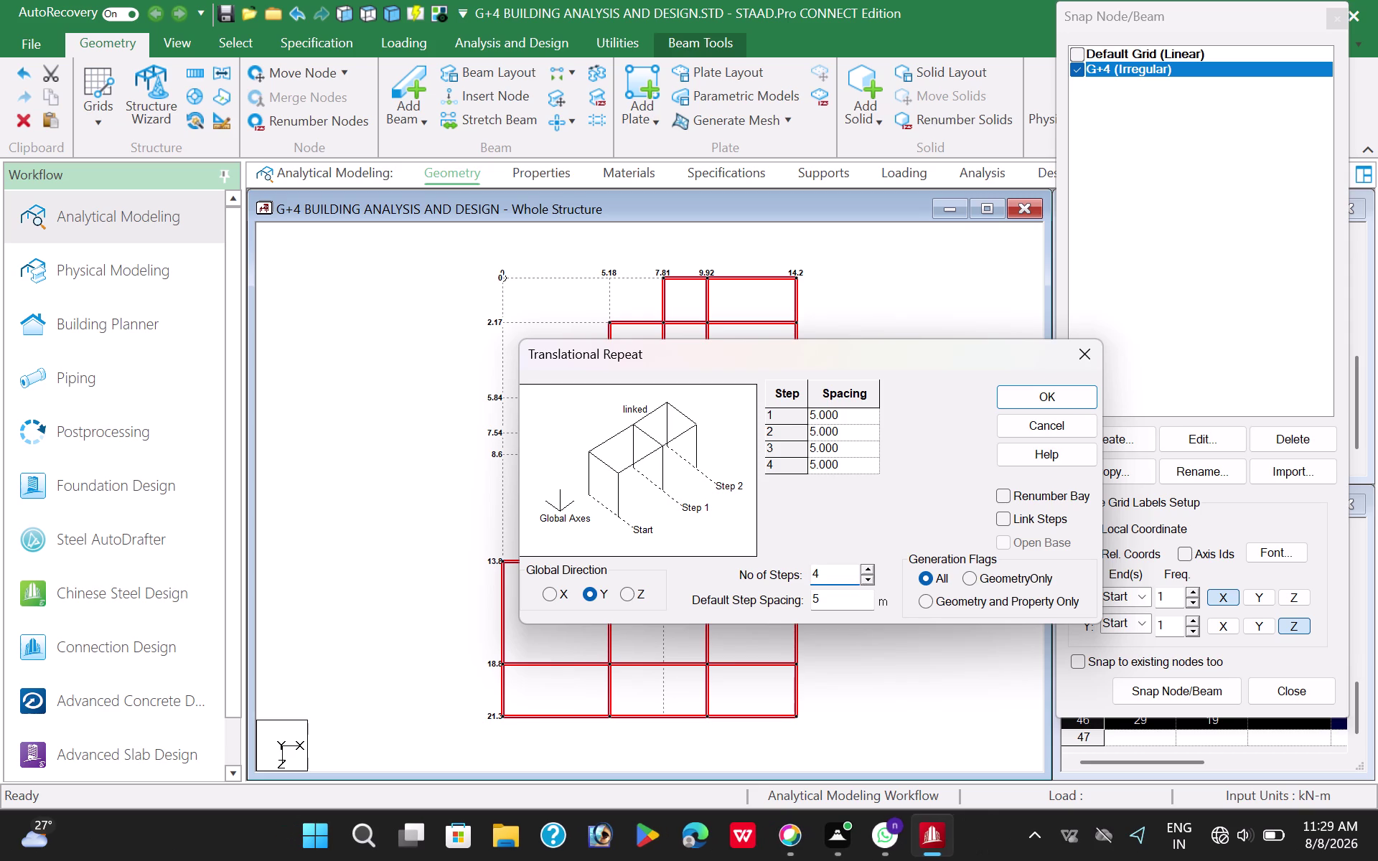
click(866, 569)
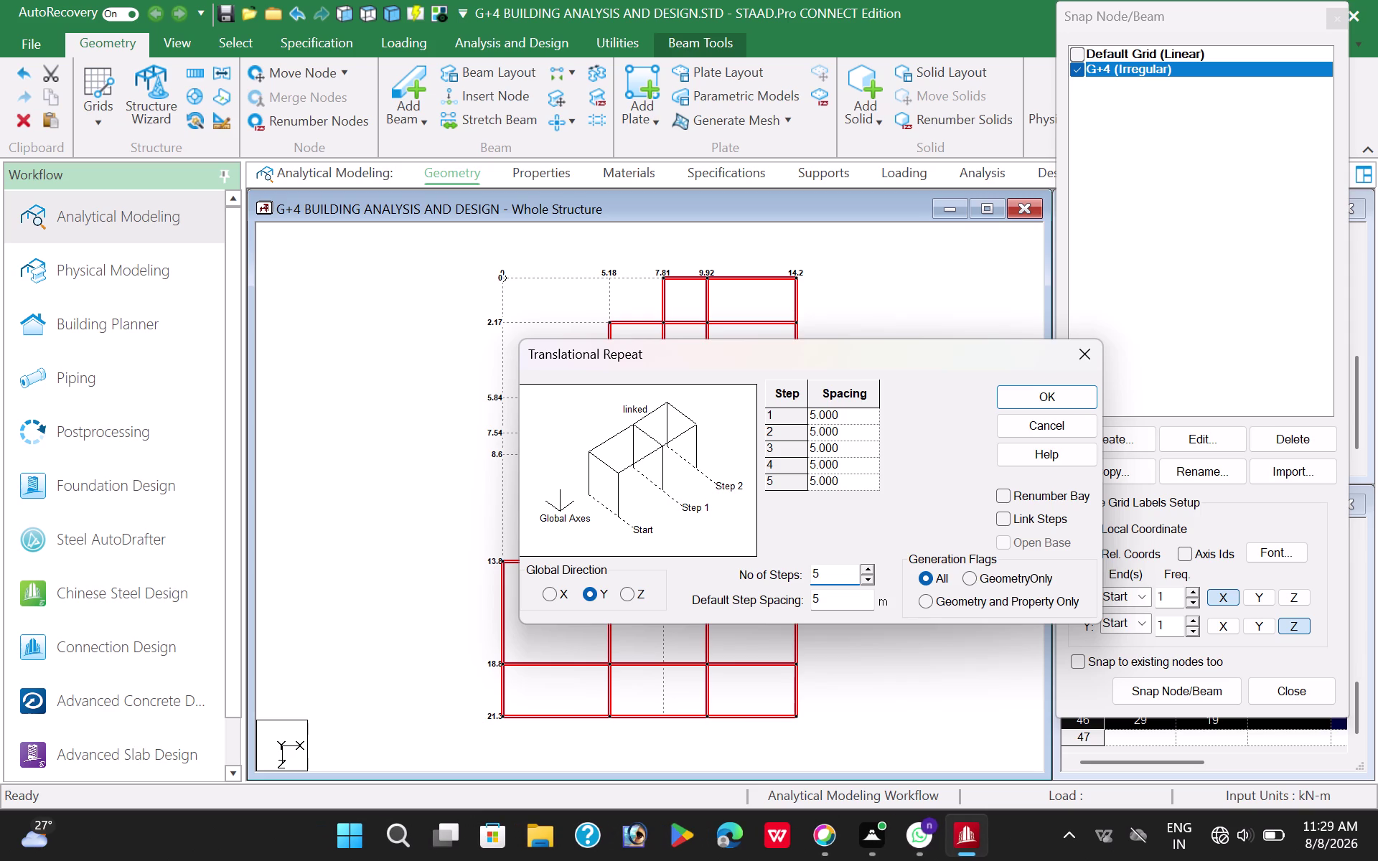
drag(839, 601, 806, 607)
text(3.2)
click(1006, 520)
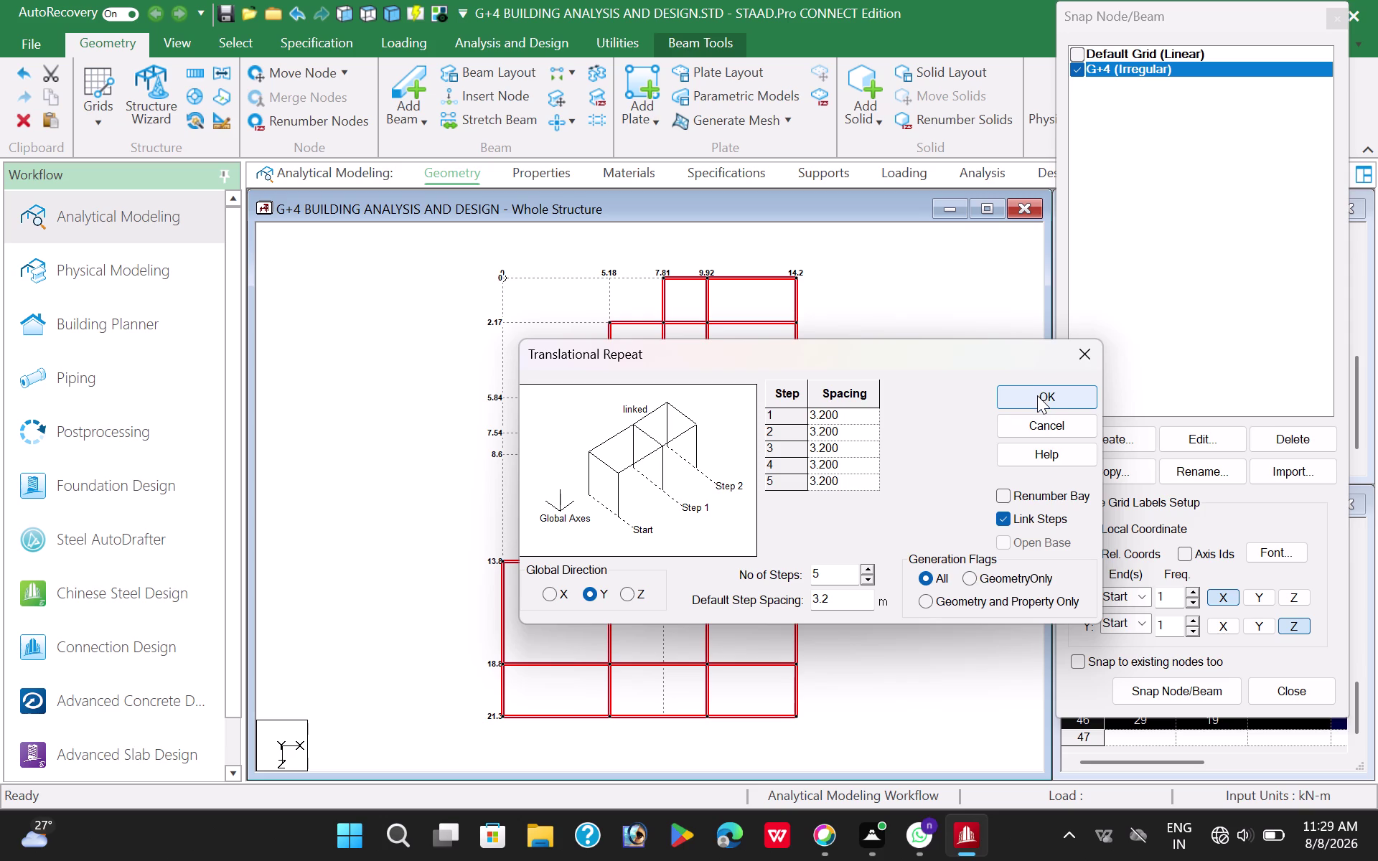
click(1037, 396)
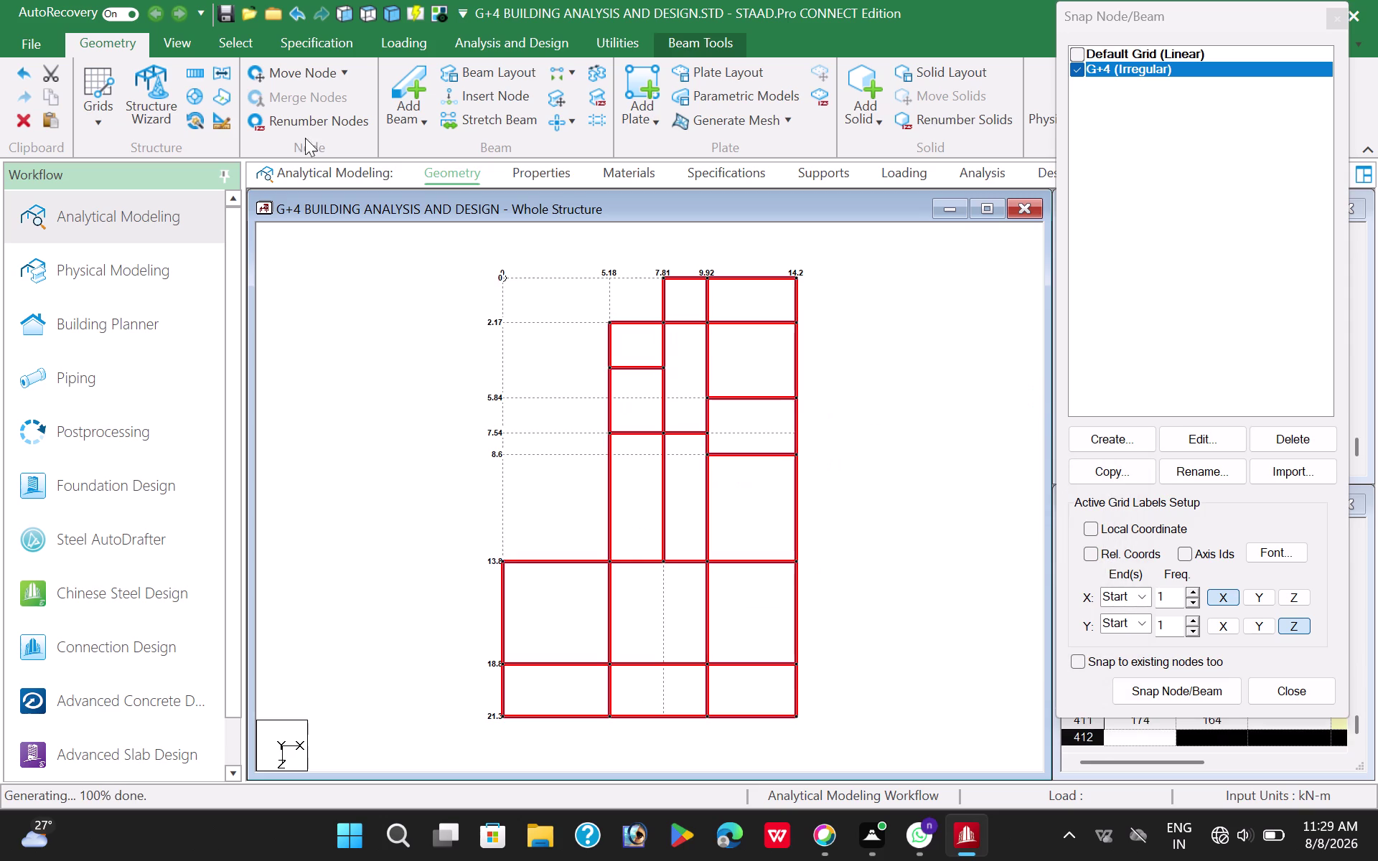
Switch to front view and window-select the bottom row of base-level beams.
click(390, 19)
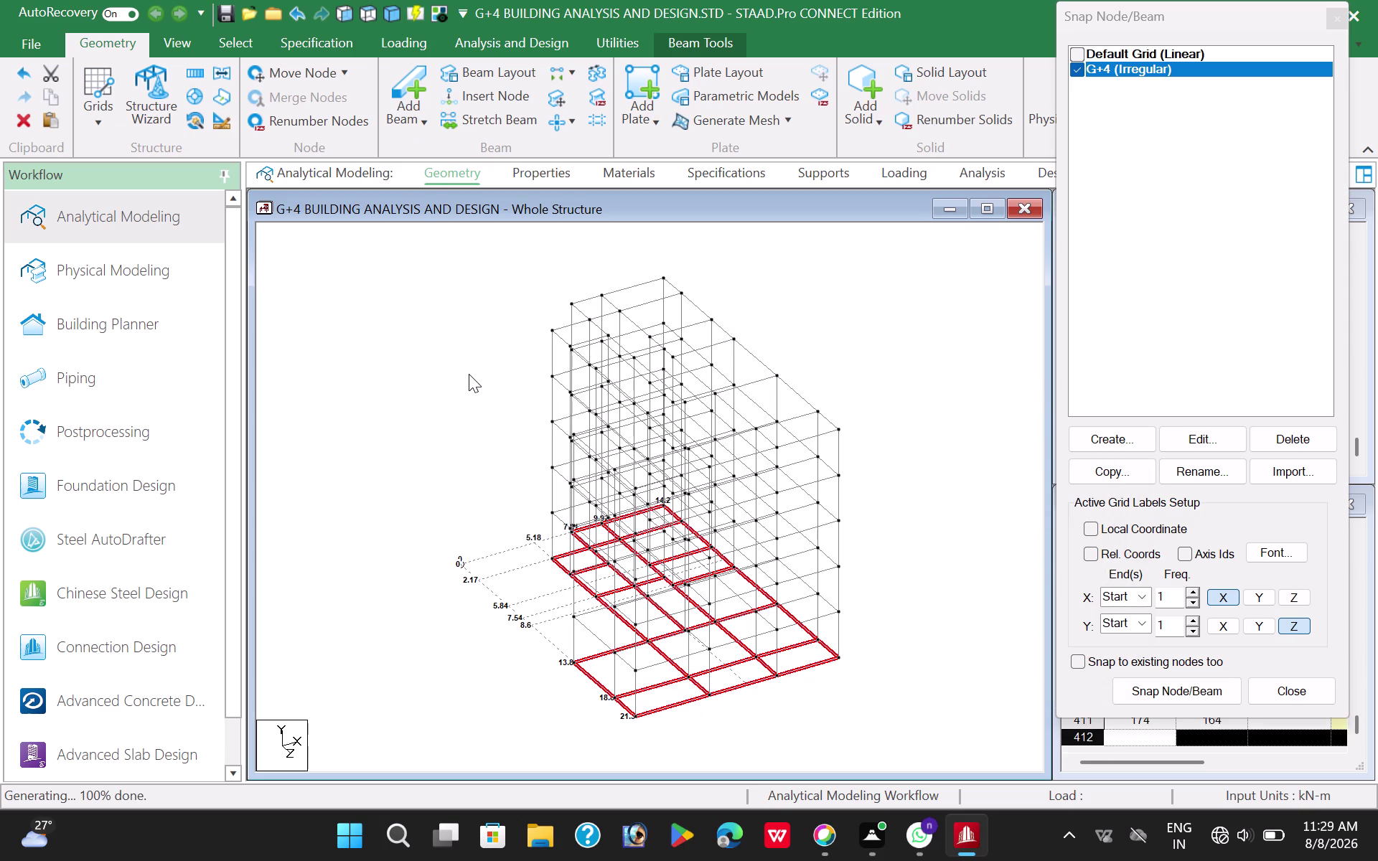
click(469, 374)
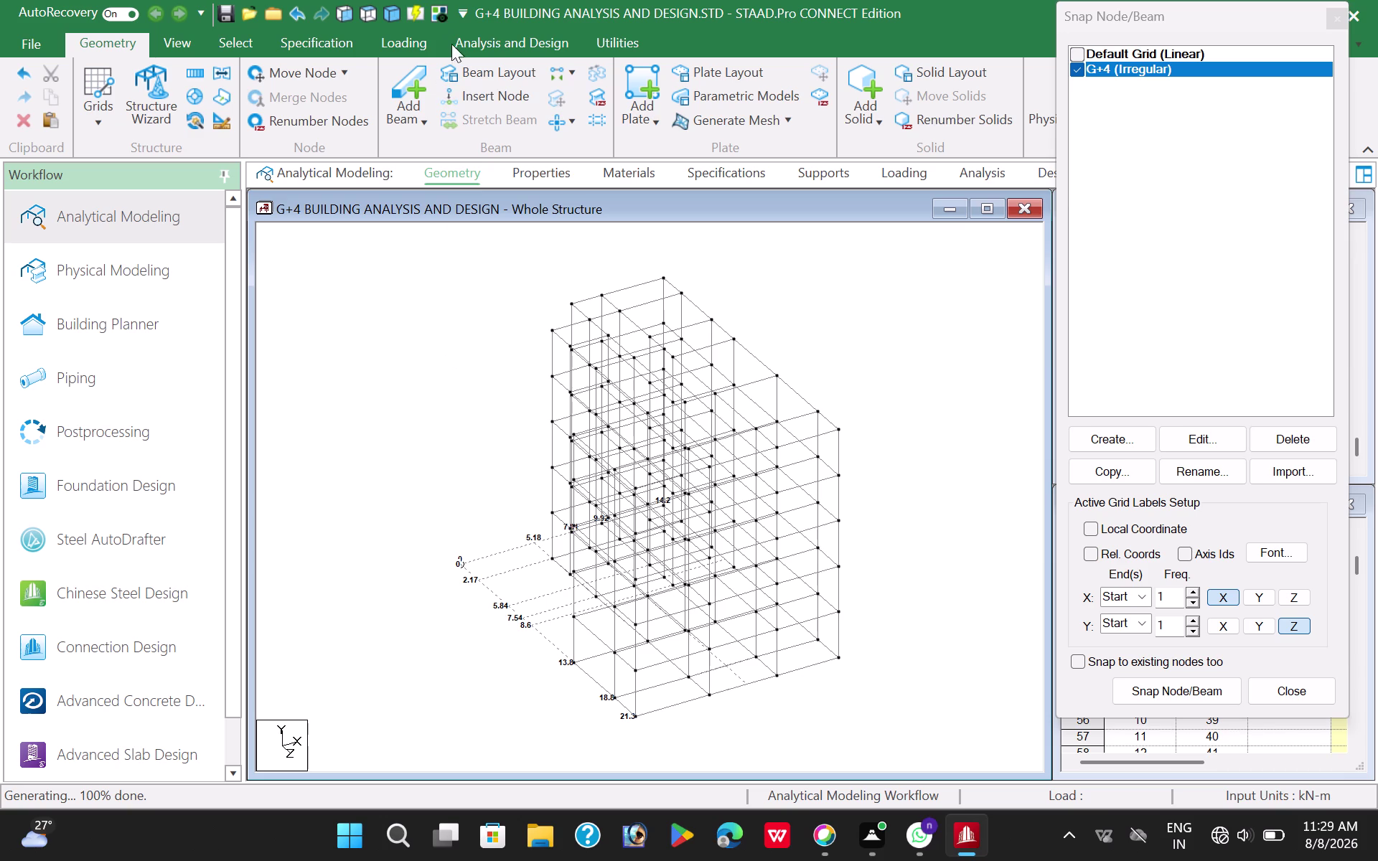
click(339, 13)
drag(432, 702, 841, 742)
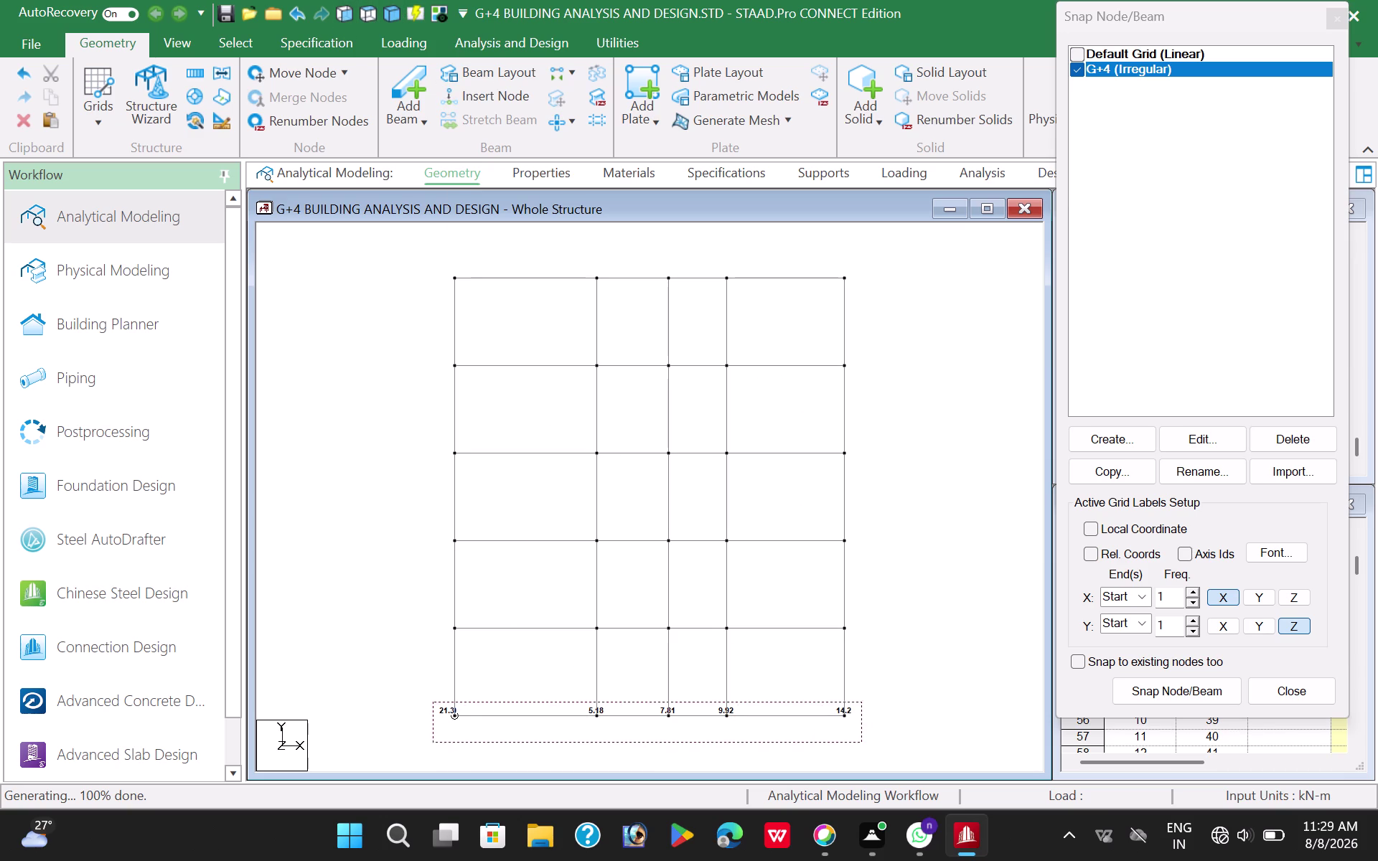
drag(840, 743, 871, 740)
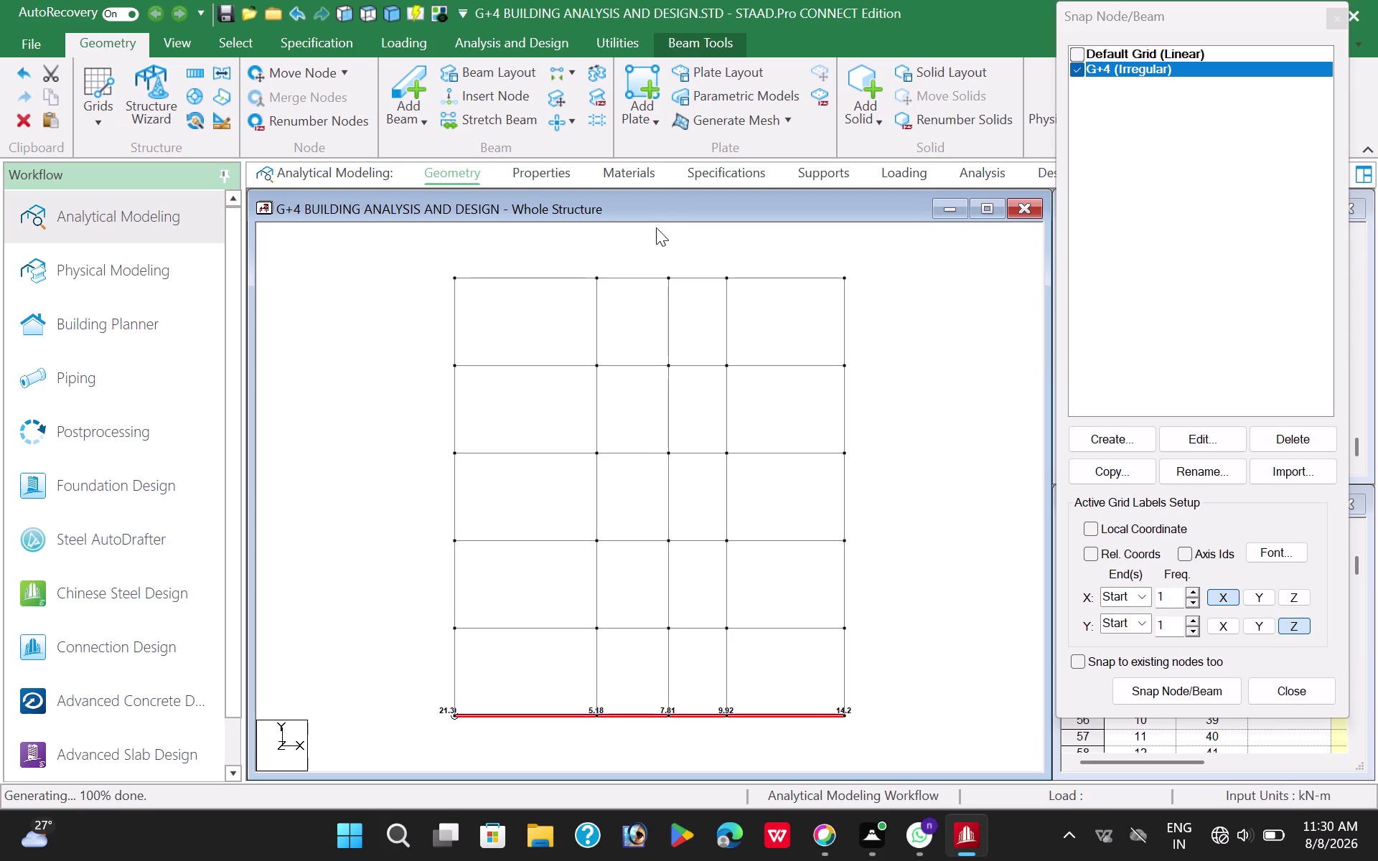
click(180, 45)
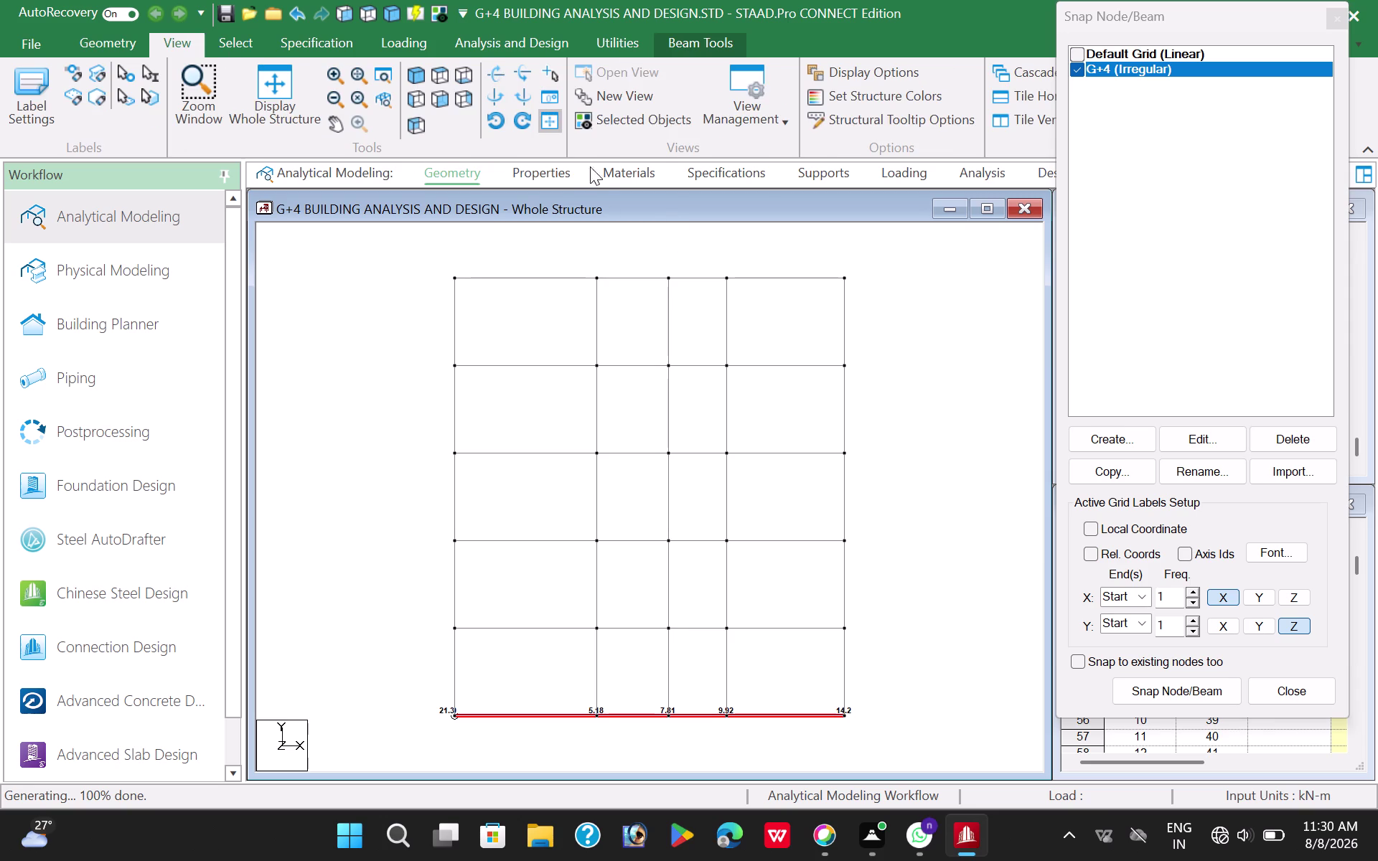
Show only the base beams in top view and window-select all their nodes.
click(616, 124)
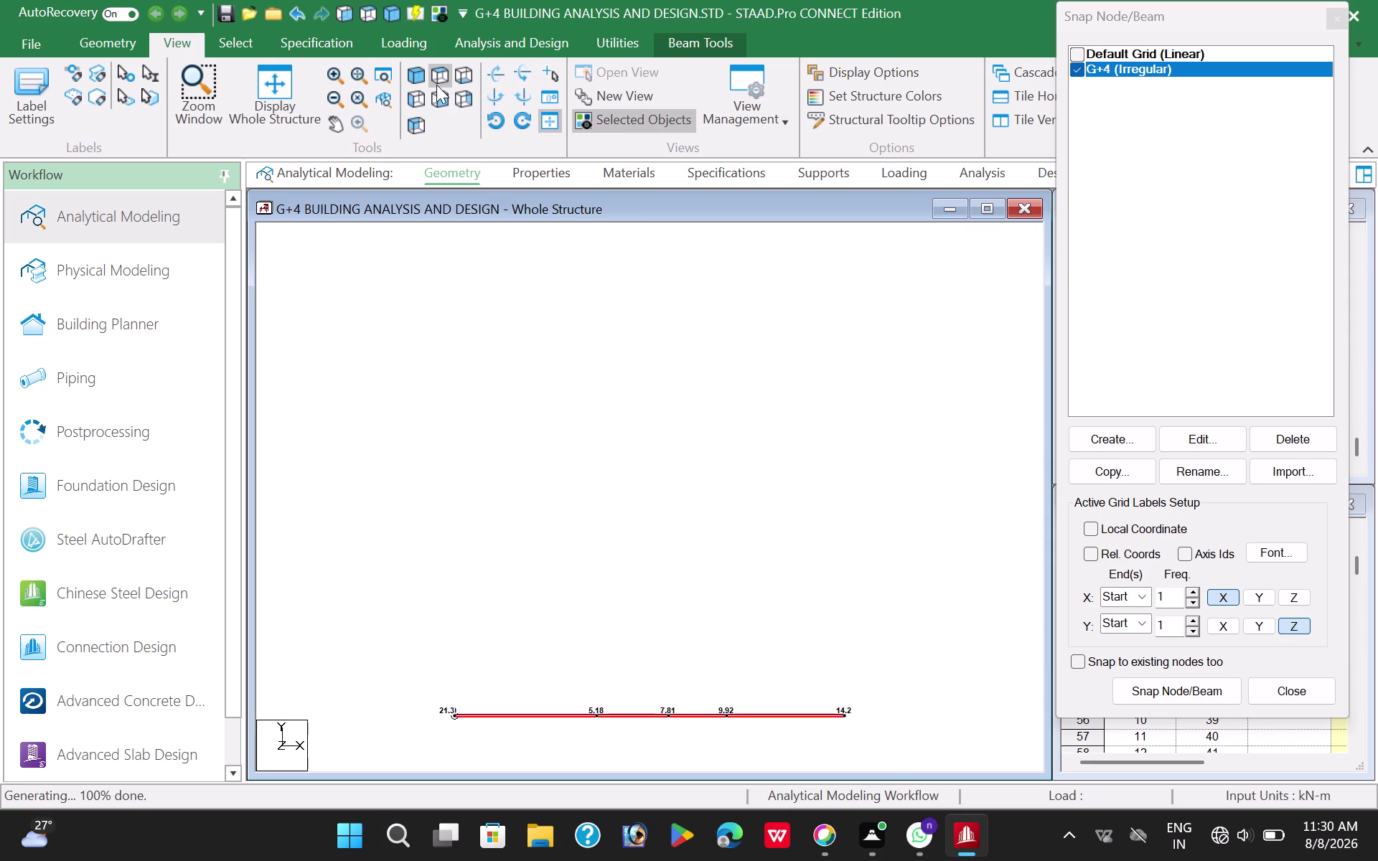
click(437, 82)
click(363, 357)
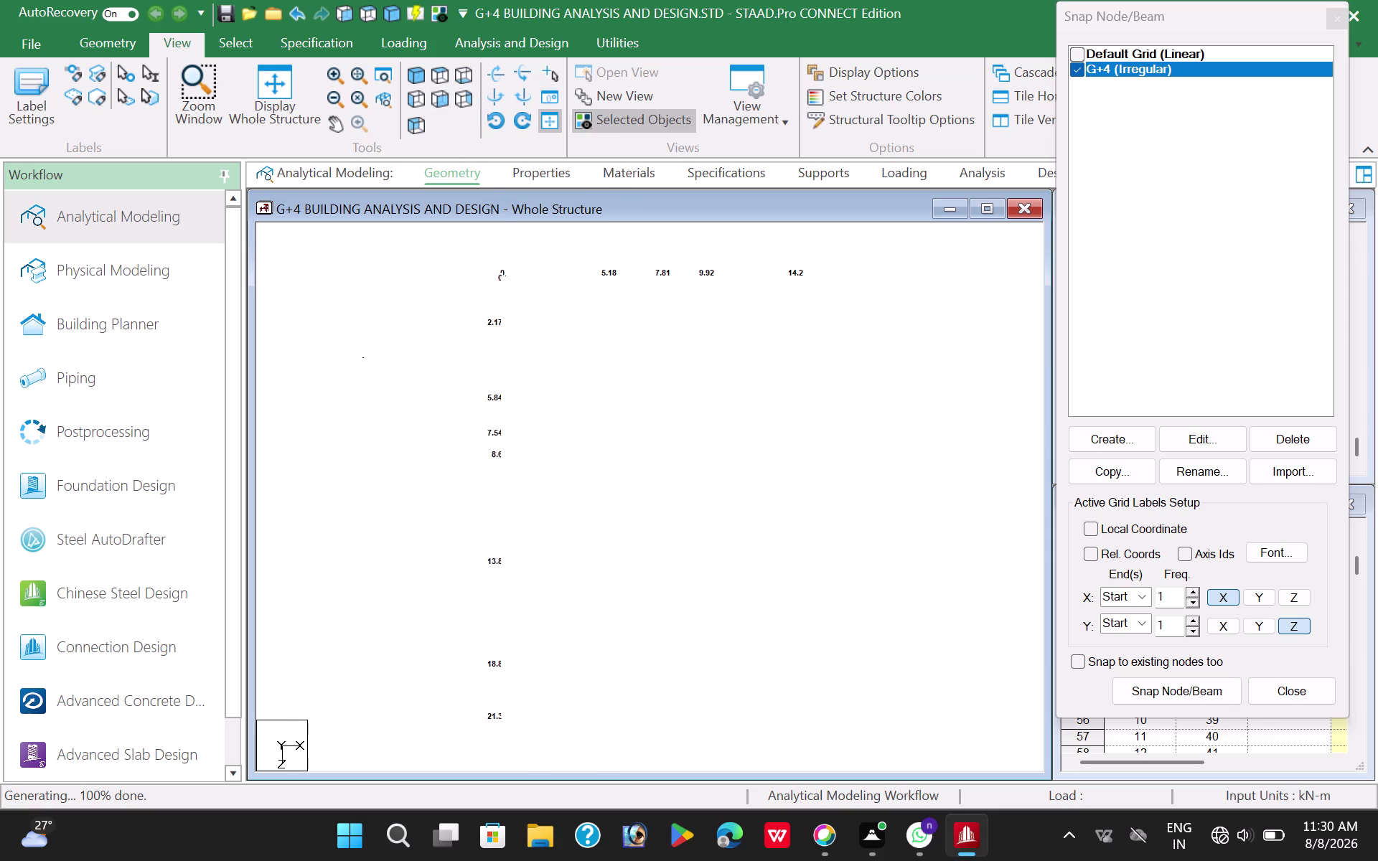
right_click(364, 278)
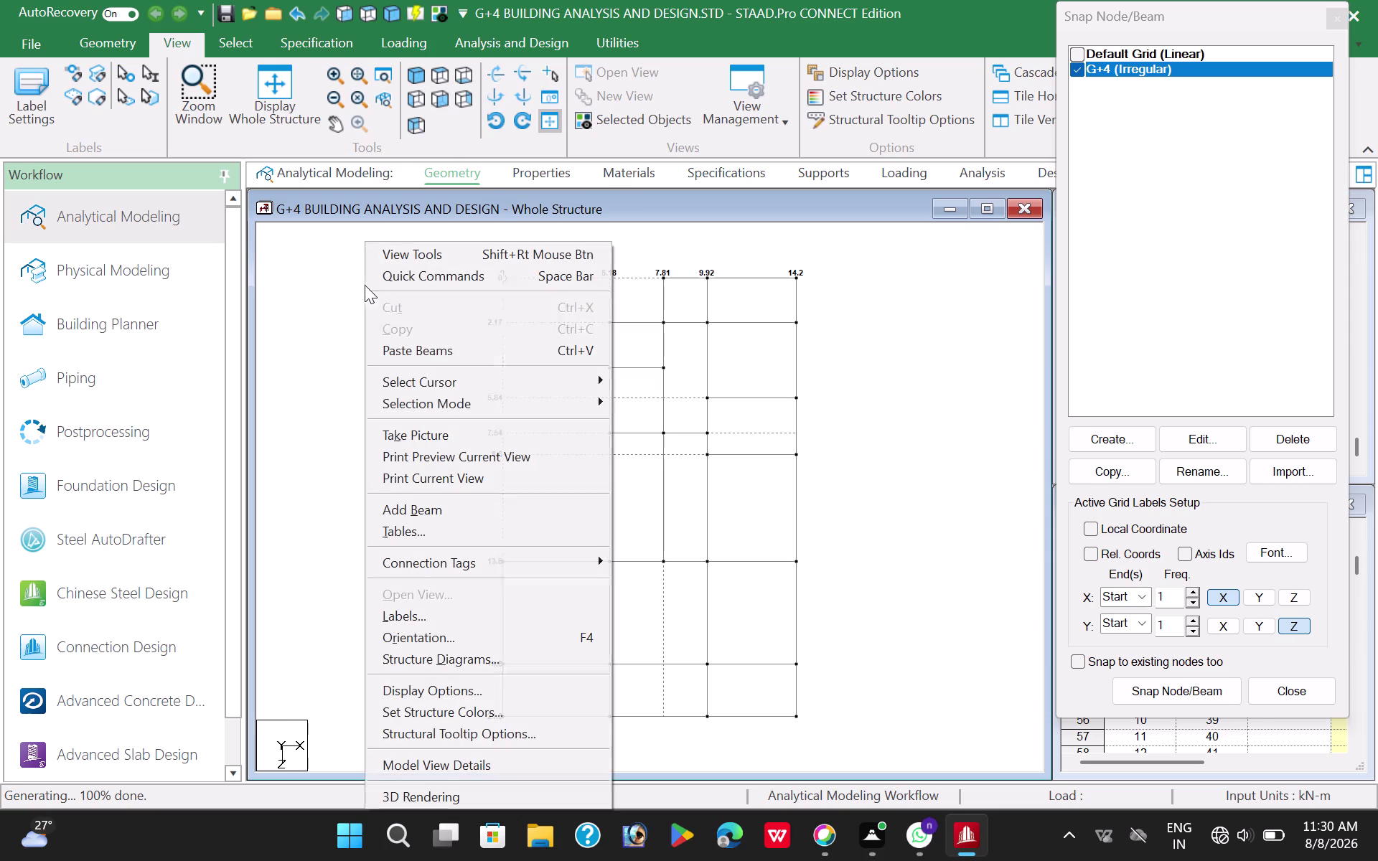
click(450, 390)
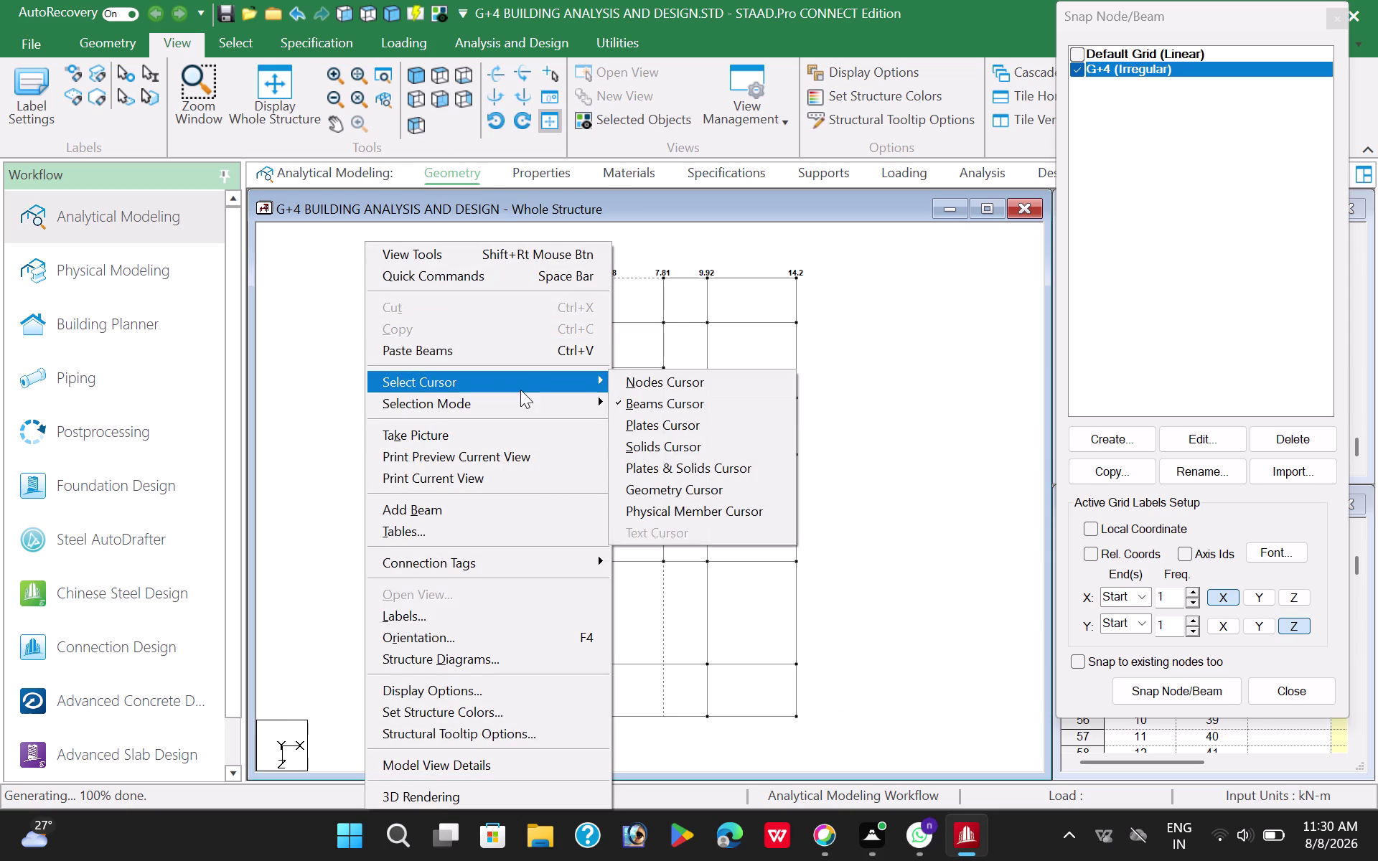
click(679, 376)
drag(420, 246, 815, 708)
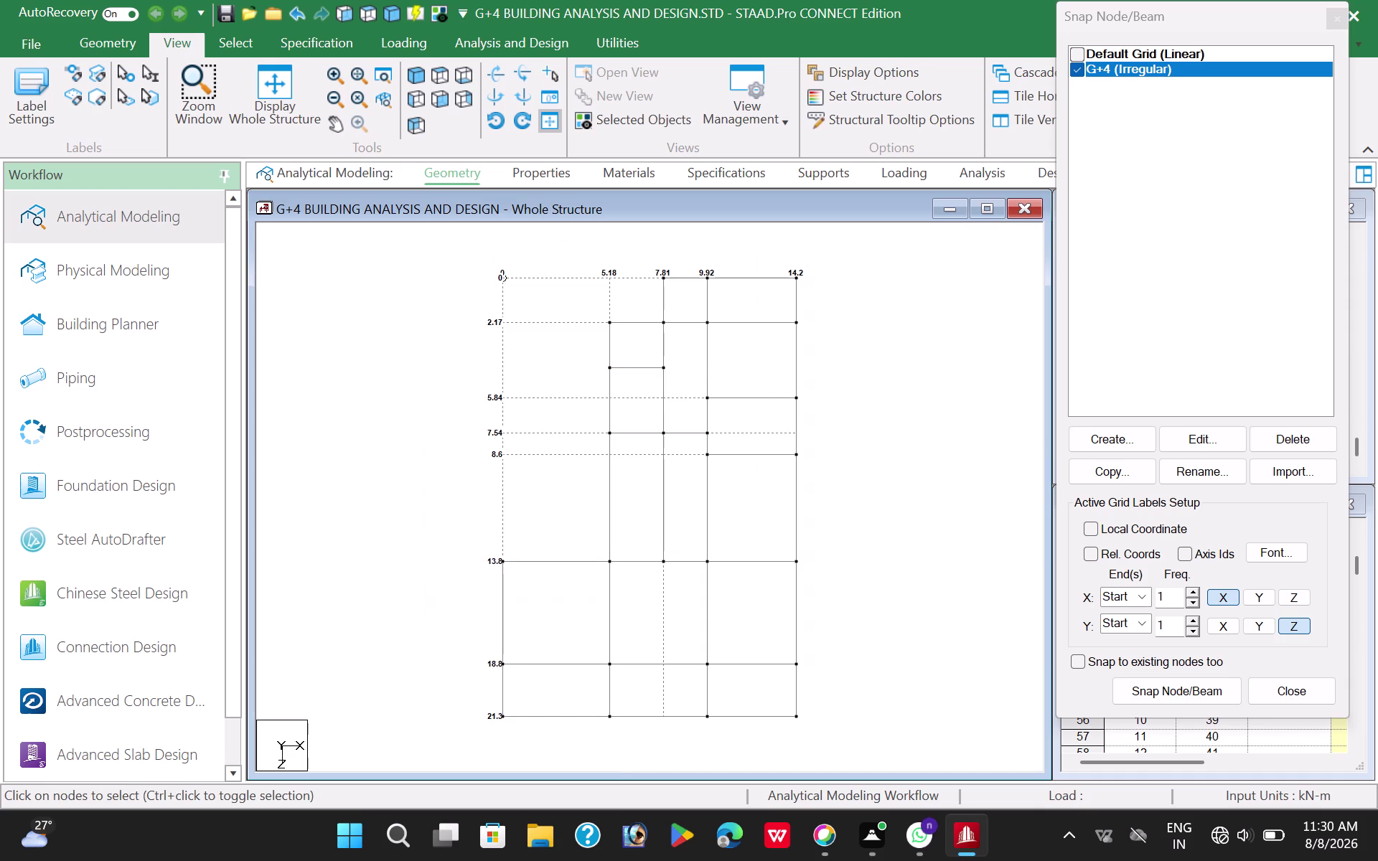
drag(815, 708, 853, 732)
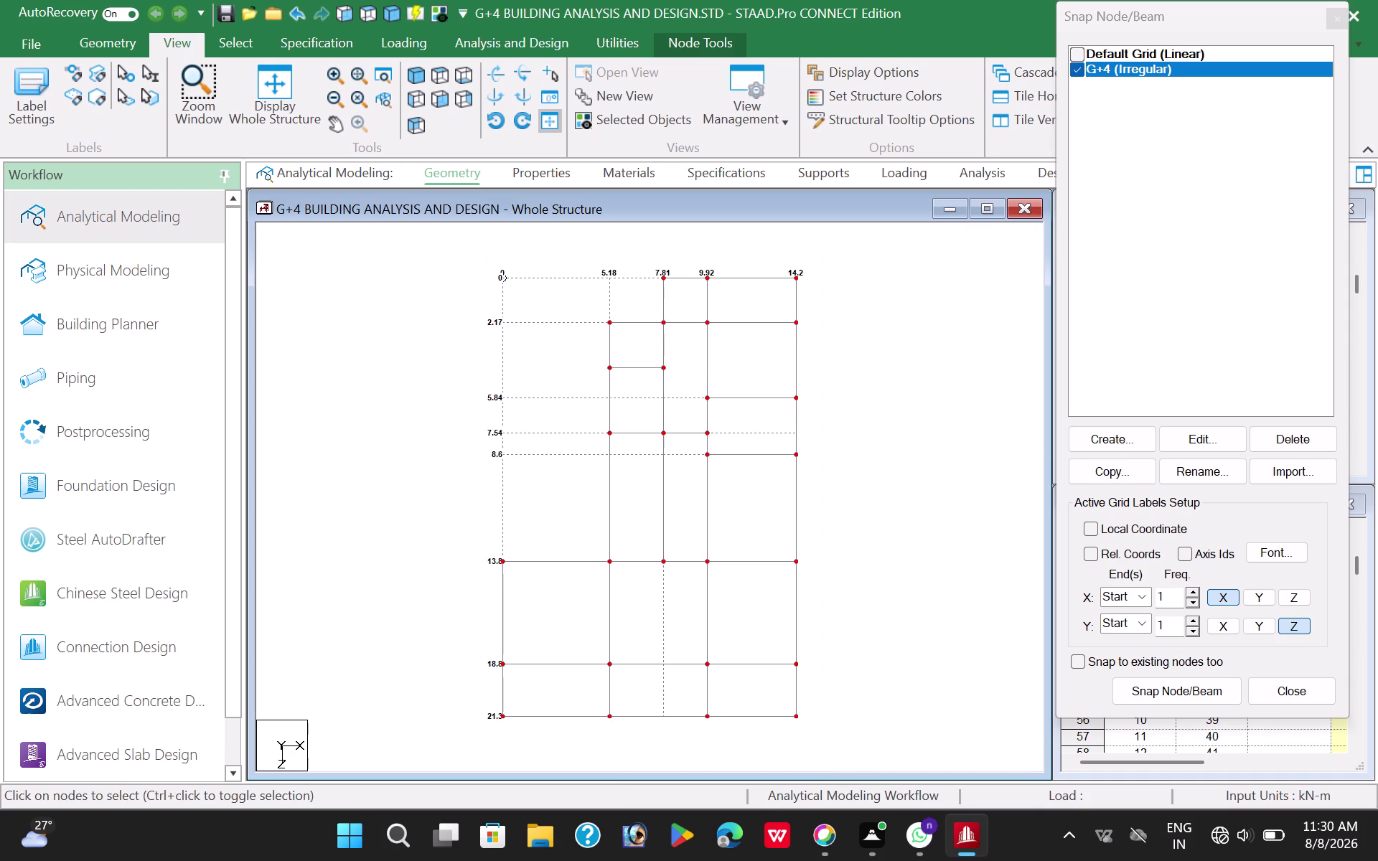
click(118, 47)
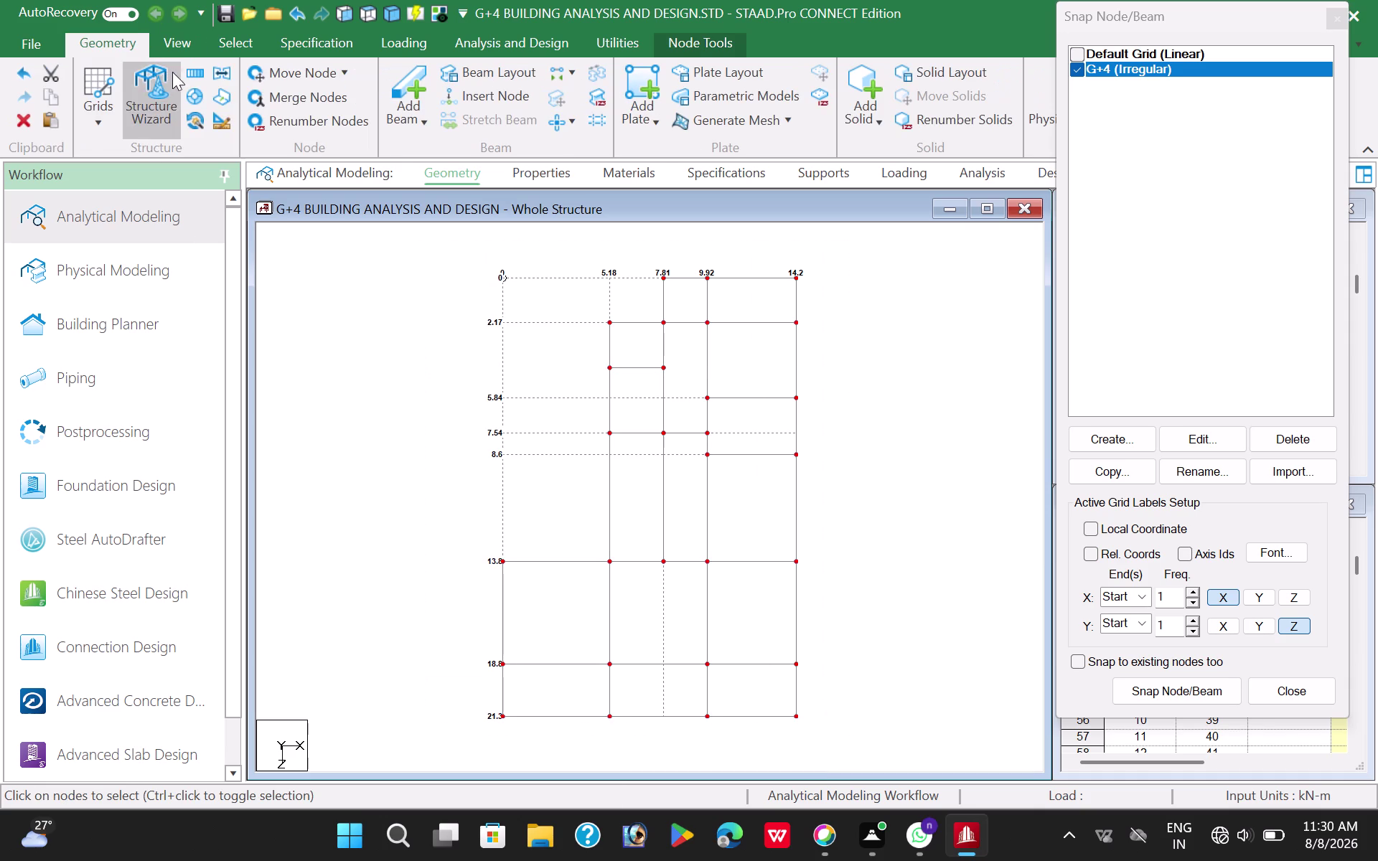
click(198, 72)
Repeat the base nodes along Y in one linked step of -2.0 m.
click(592, 594)
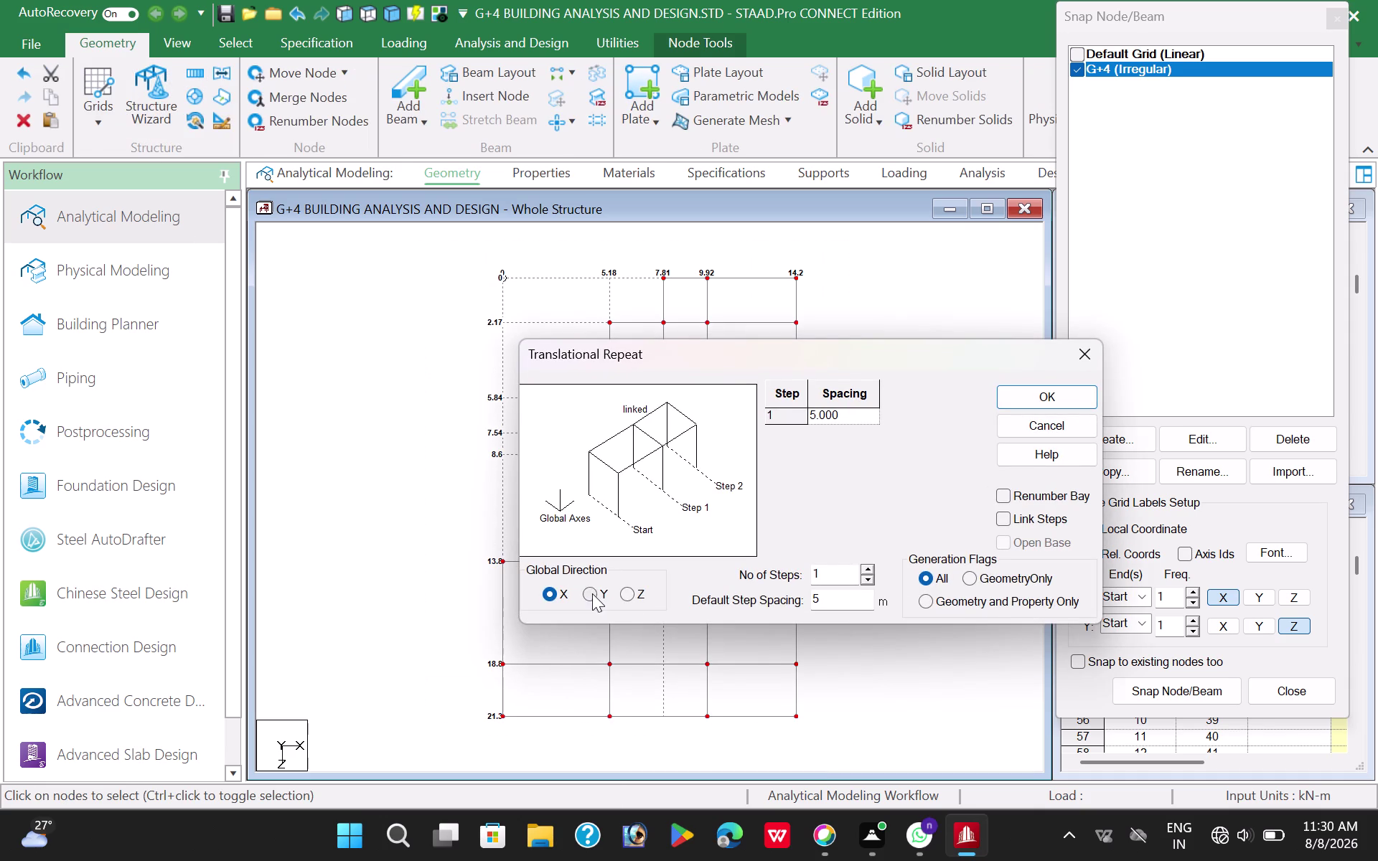
drag(843, 604, 799, 621)
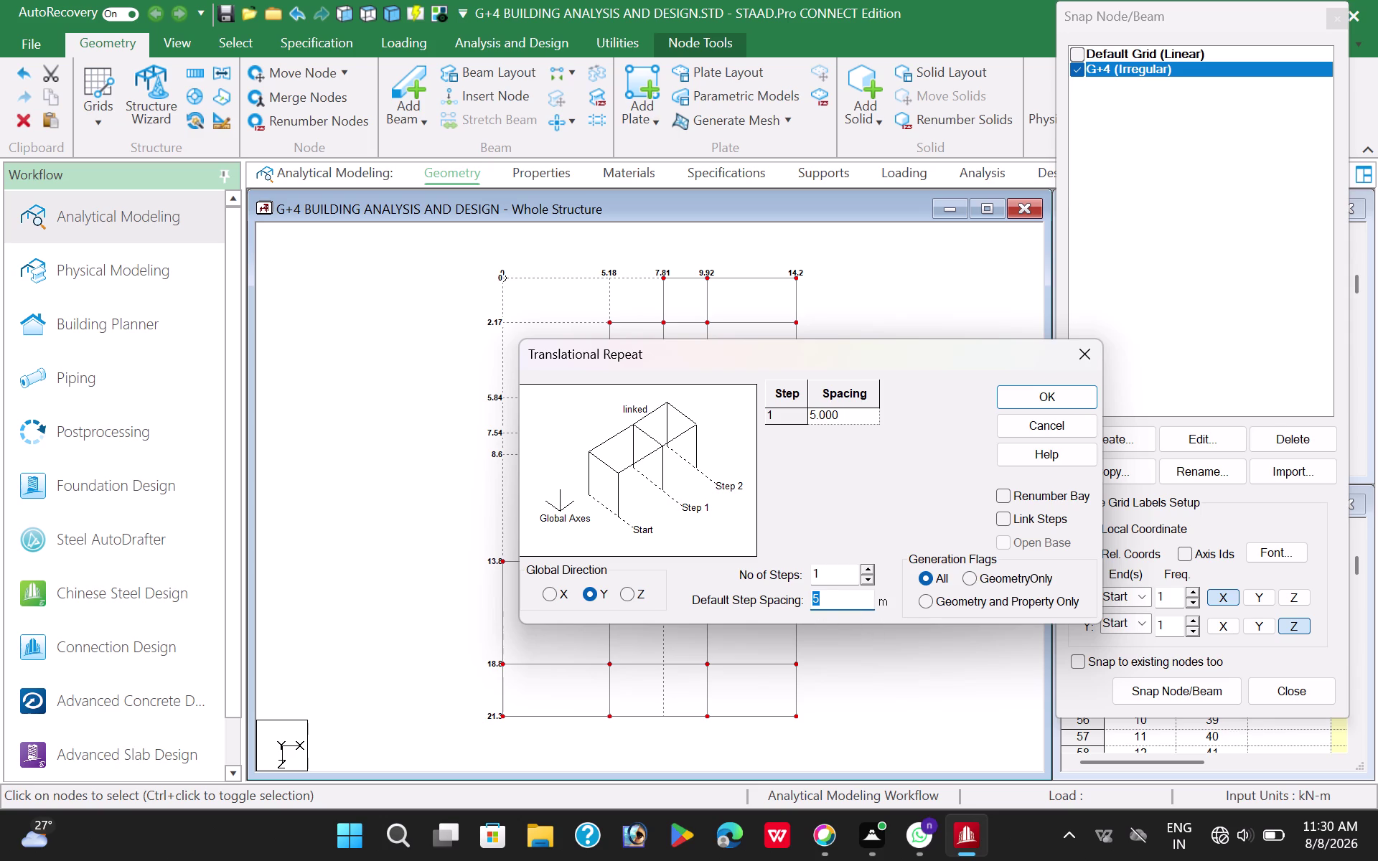
key(minus)
text(2)
text(.0)
click(1007, 516)
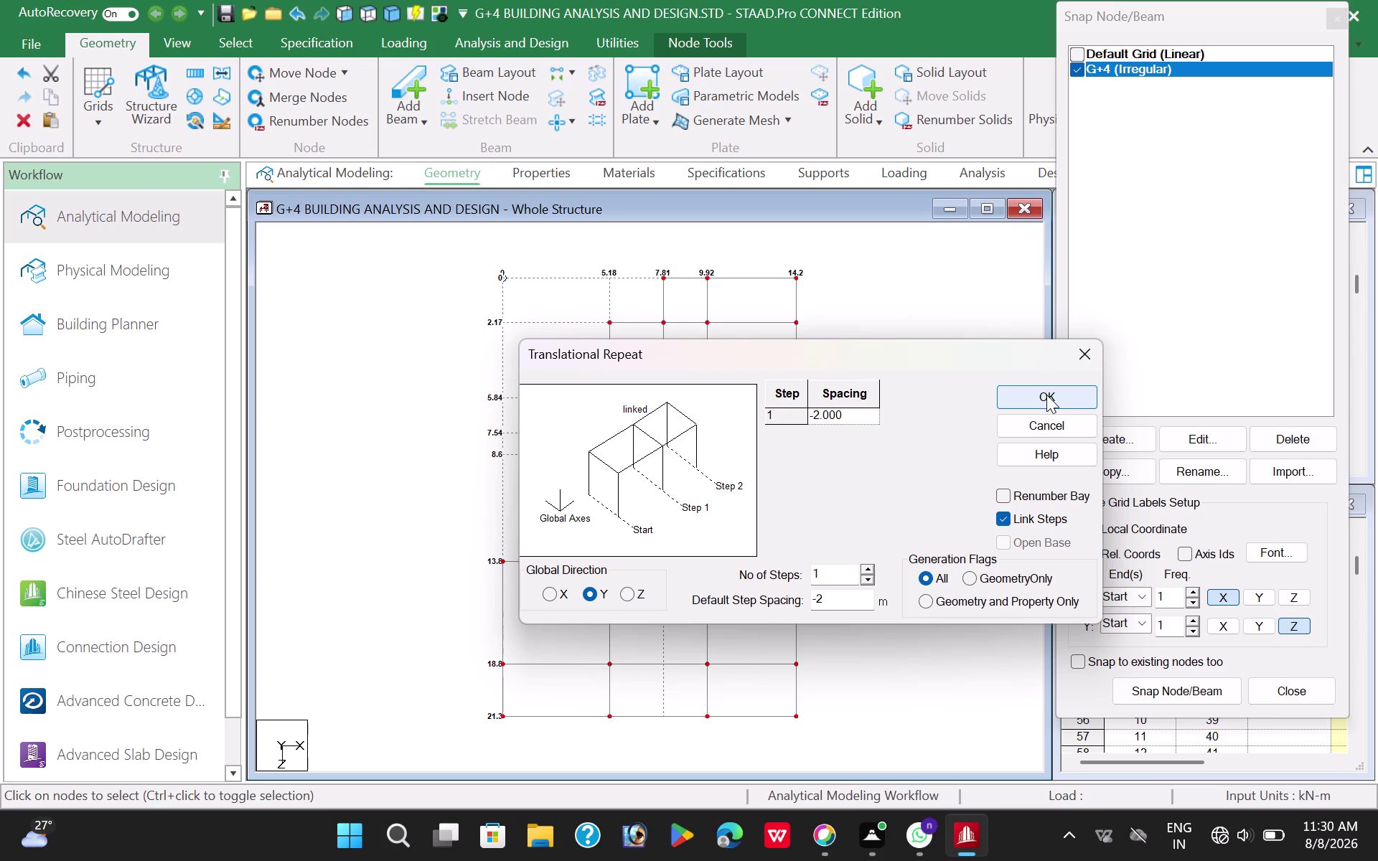
click(1047, 395)
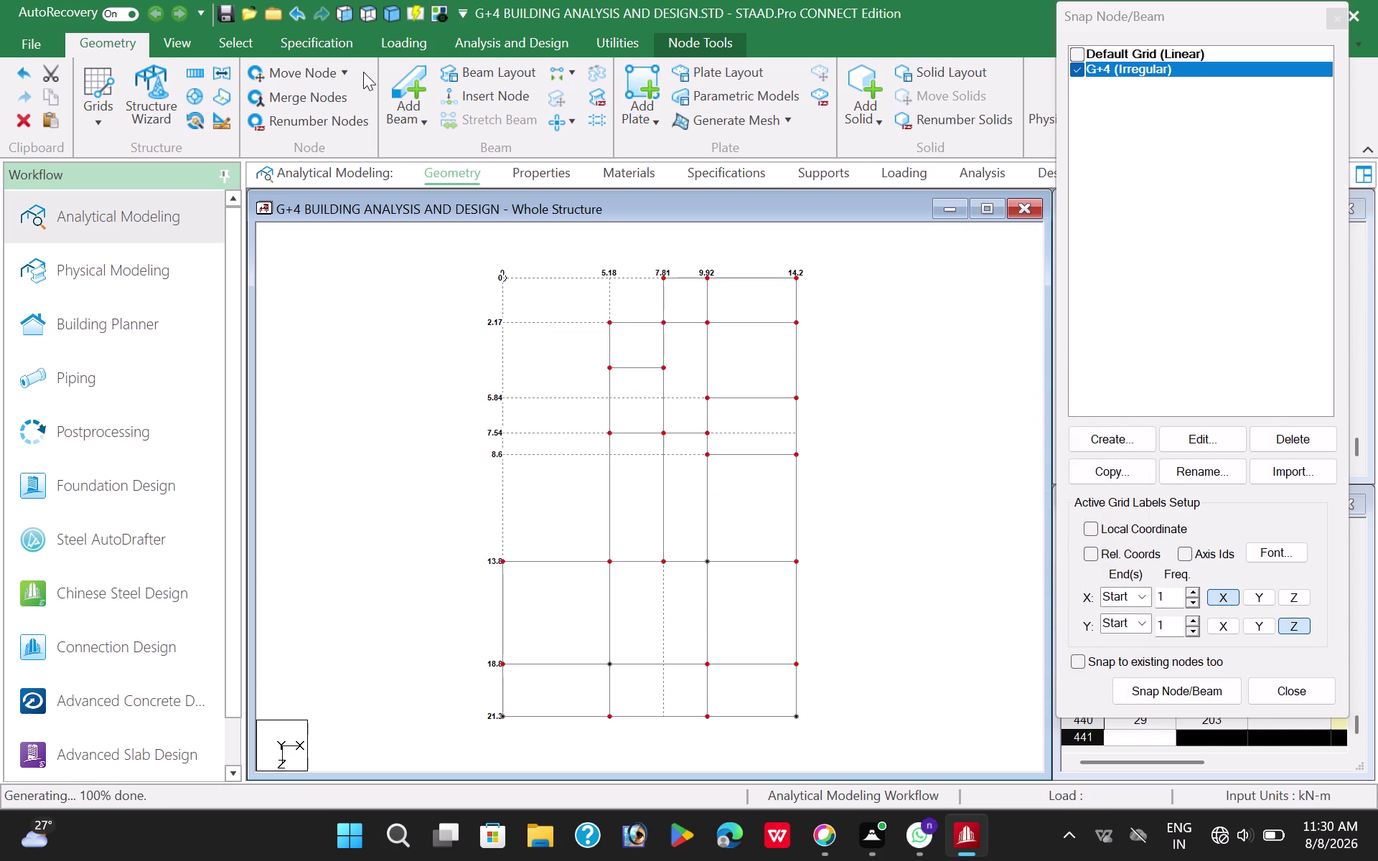
Display the whole structure again and switch to the front elevation view.
click(391, 9)
click(461, 300)
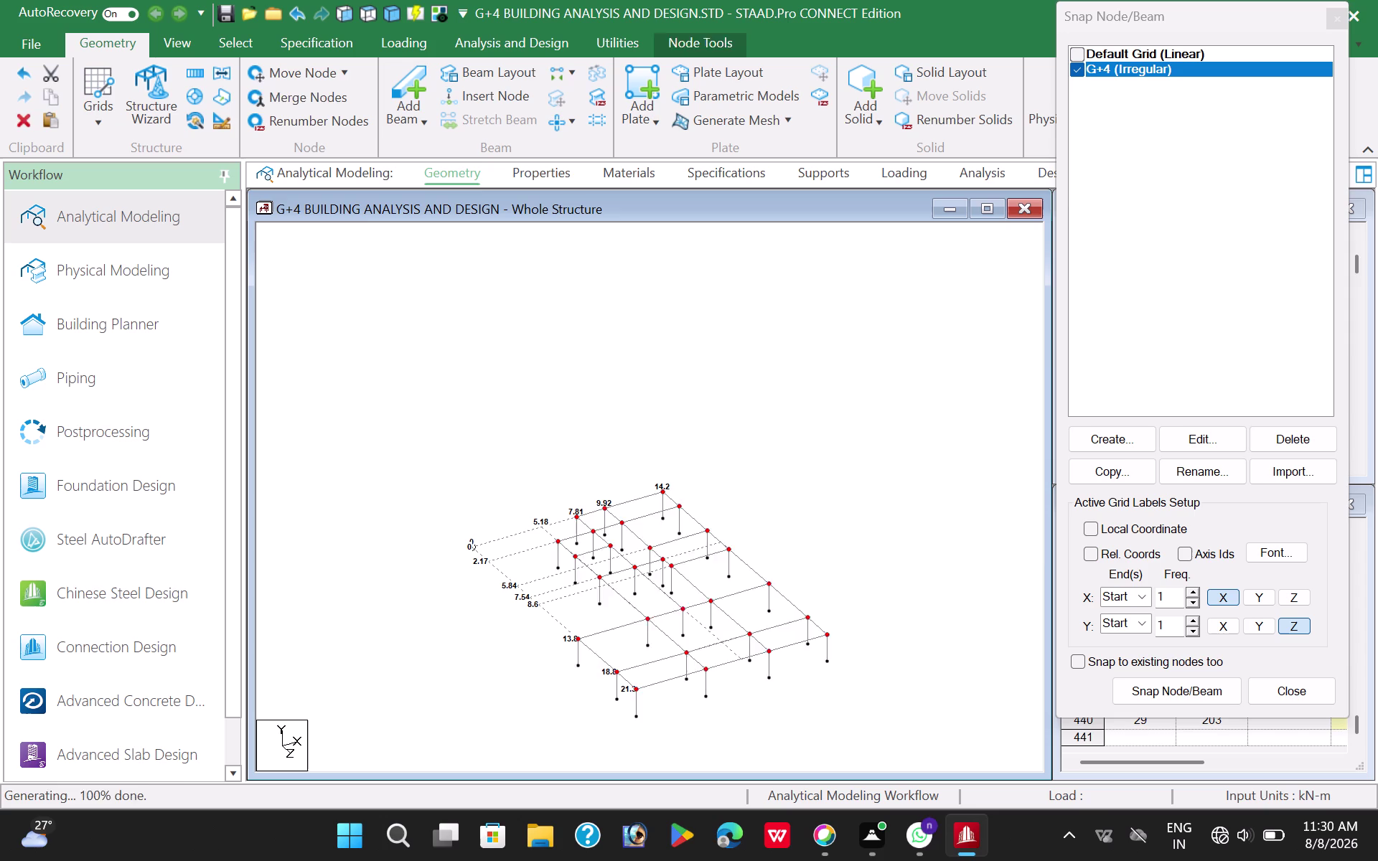
click(173, 41)
click(287, 84)
click(388, 369)
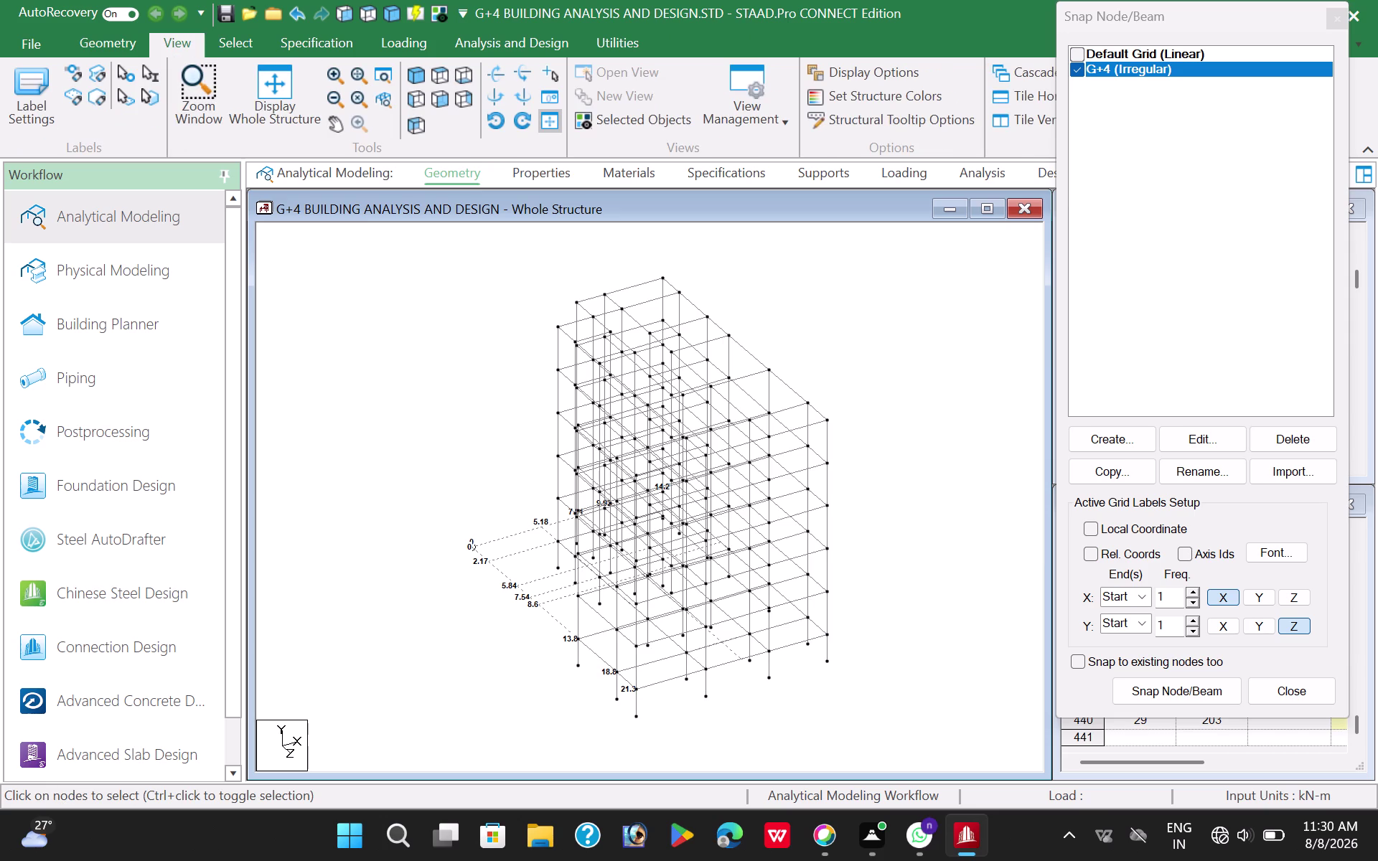
click(441, 92)
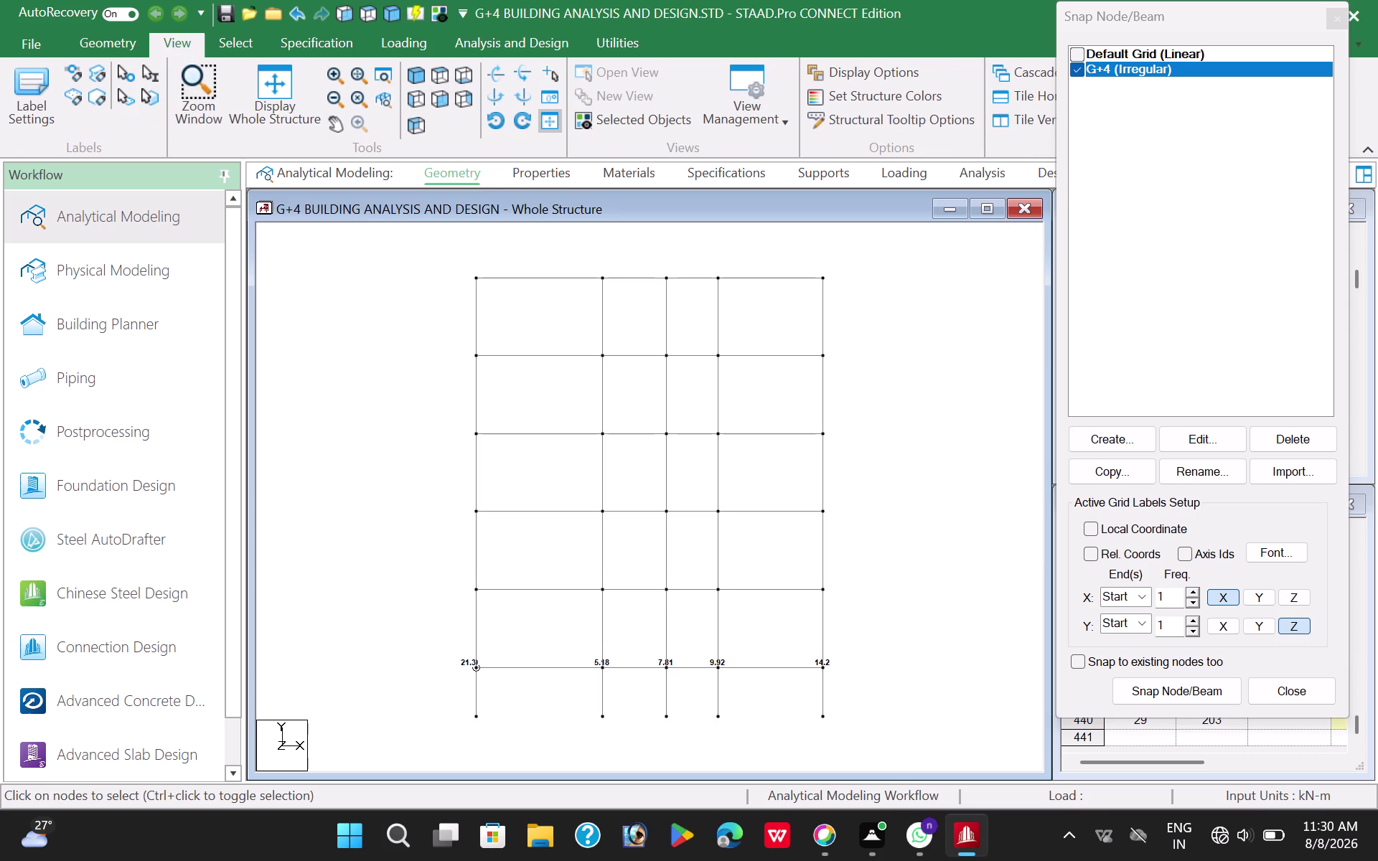
Zoom and pan until the full elevation with its short base columns is centred.
scroll(down, 3)
scroll(down, 3)
middle_drag(440, 475, 404, 442)
middle_click(404, 458)
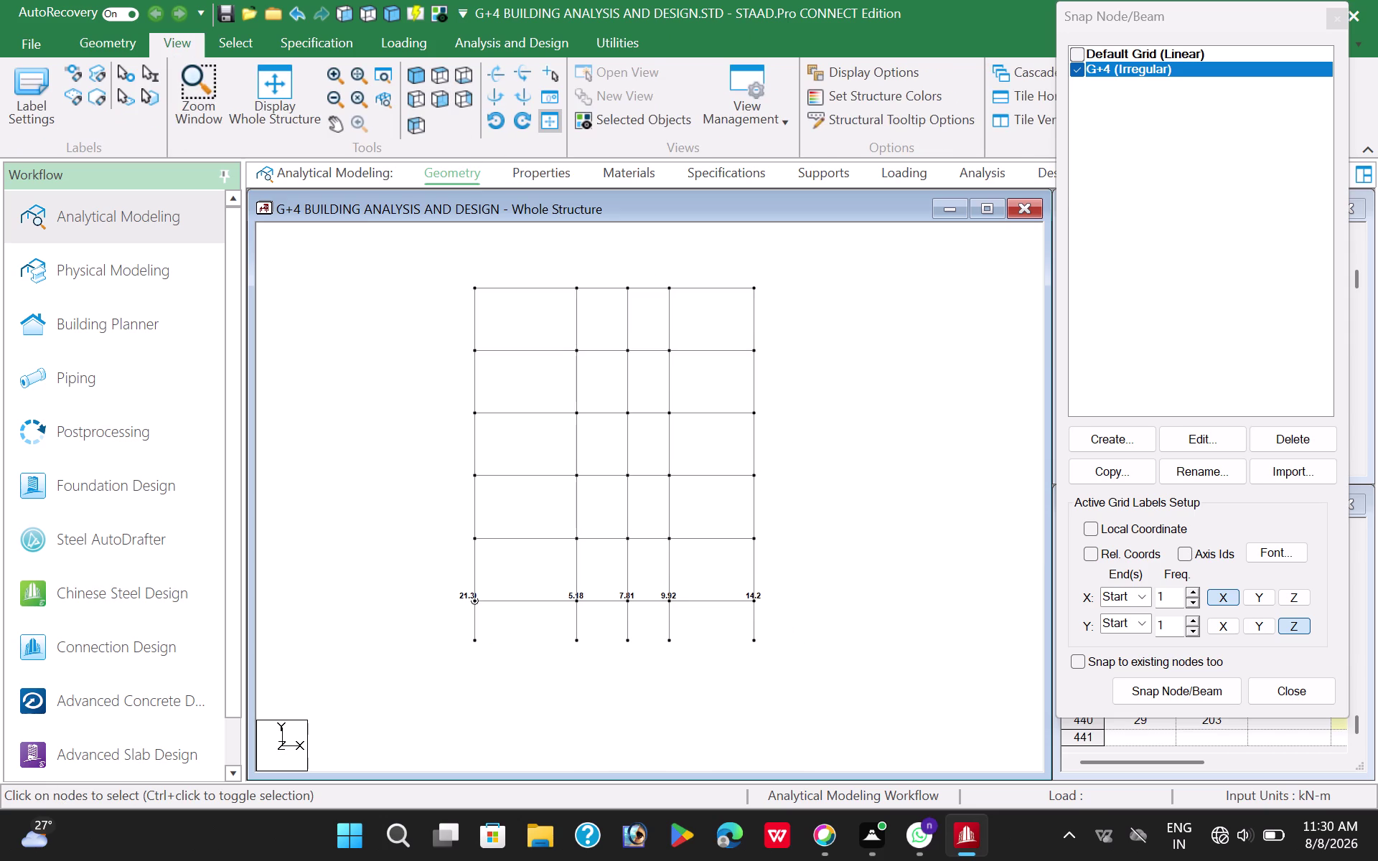
scroll(down, 3)
scroll(down, 3)
middle_drag(400, 417, 384, 440)
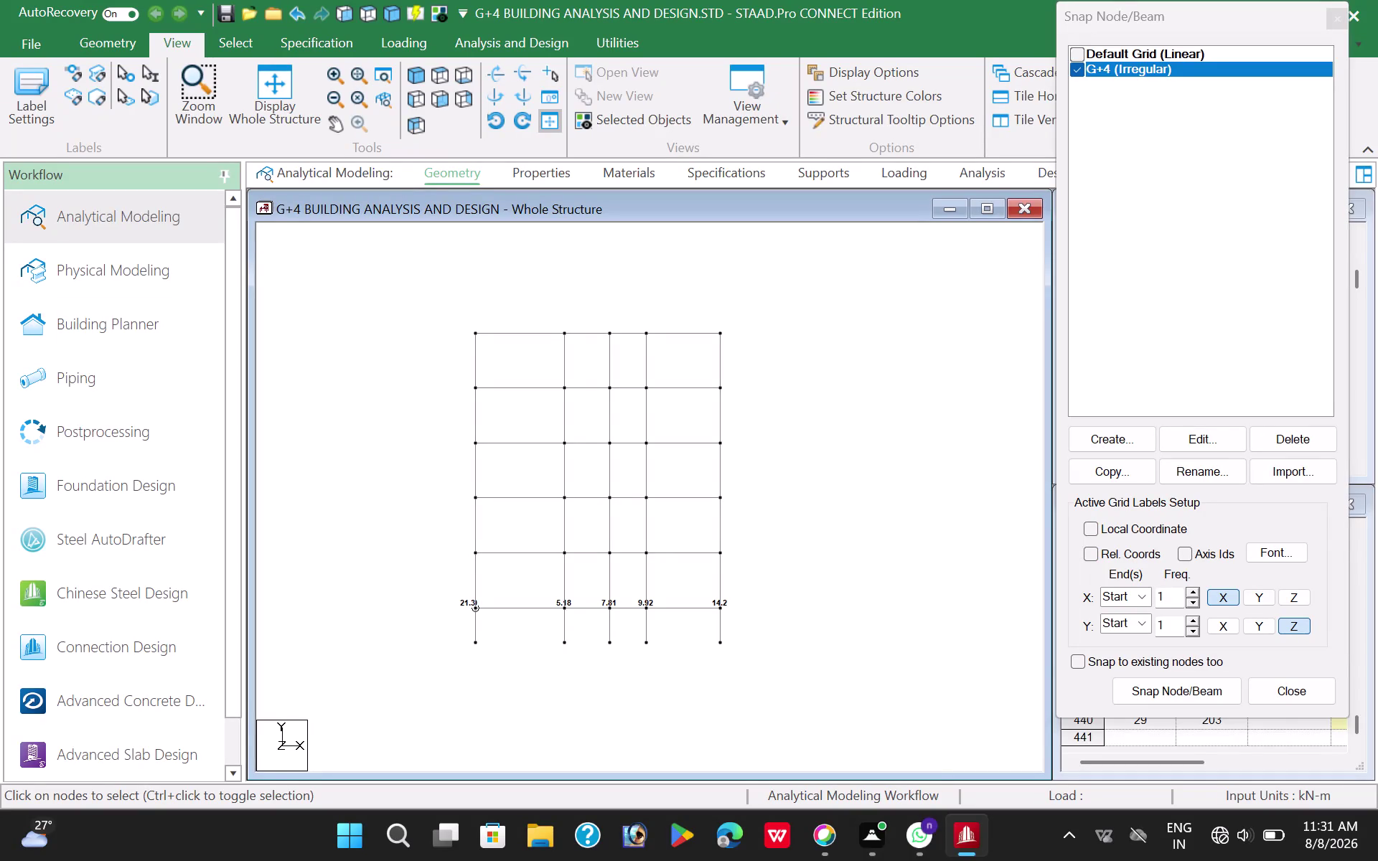
scroll(down, 3)
scroll(down, 3)
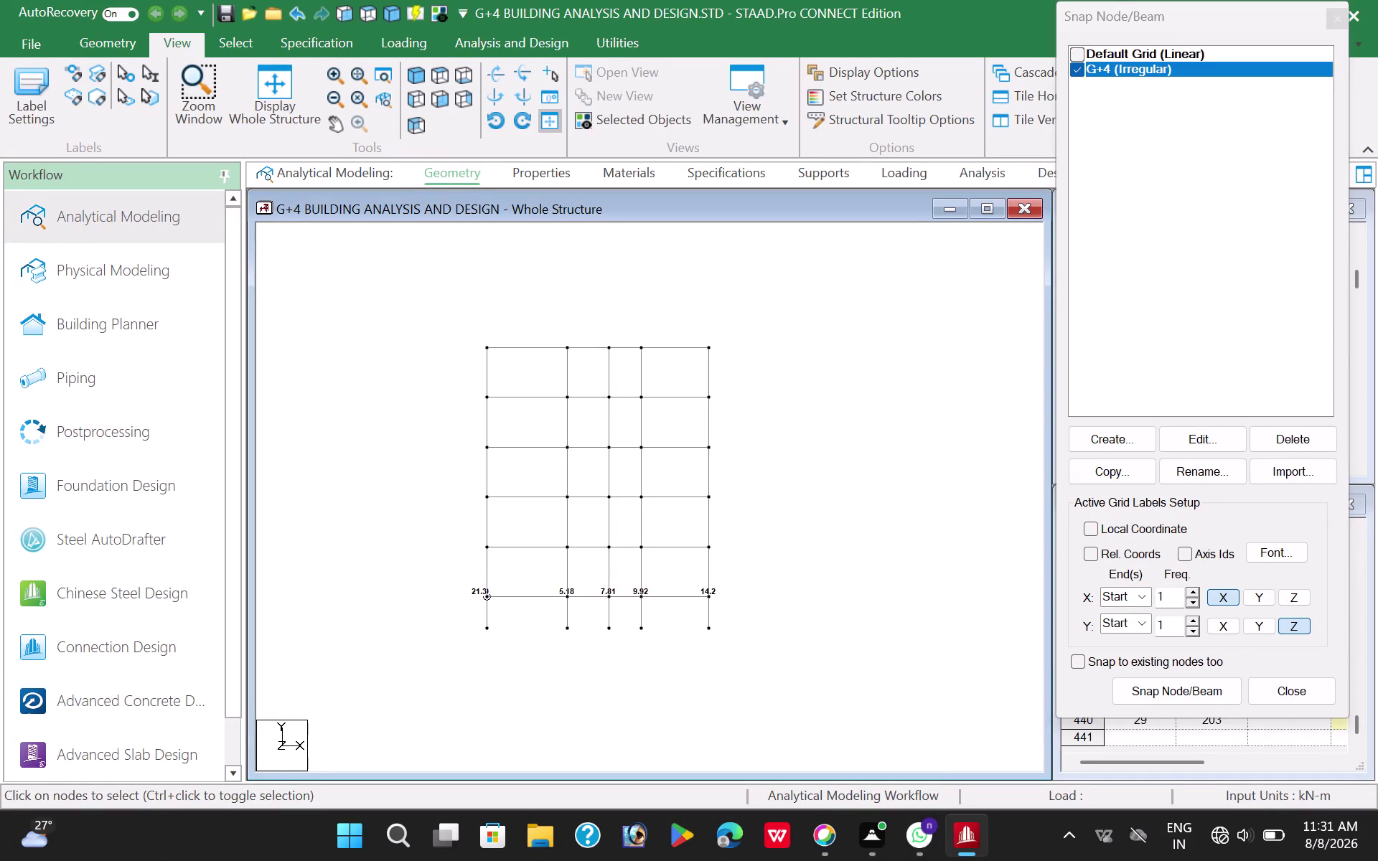
middle_drag(384, 590, 384, 570)
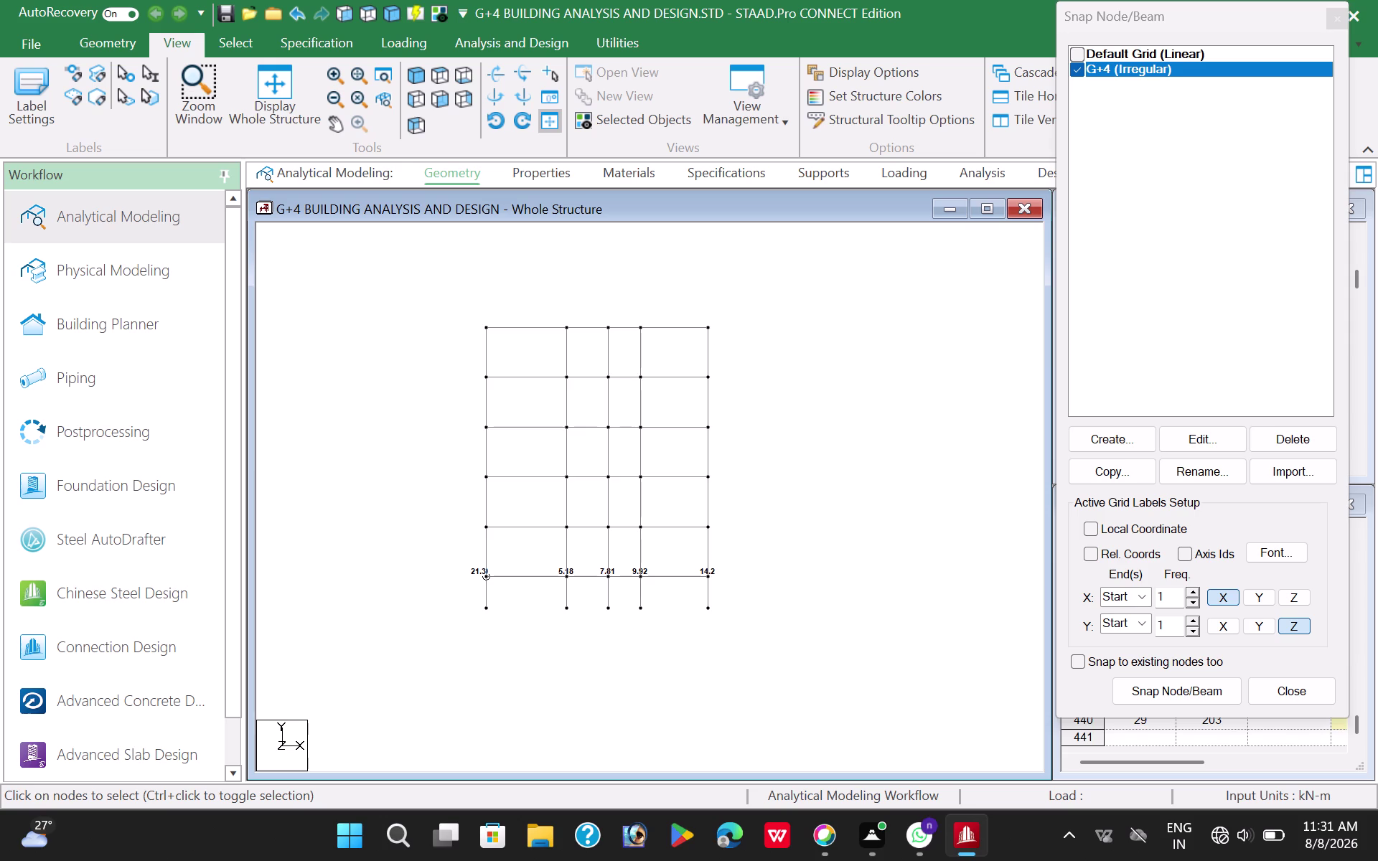
scroll(down, 3)
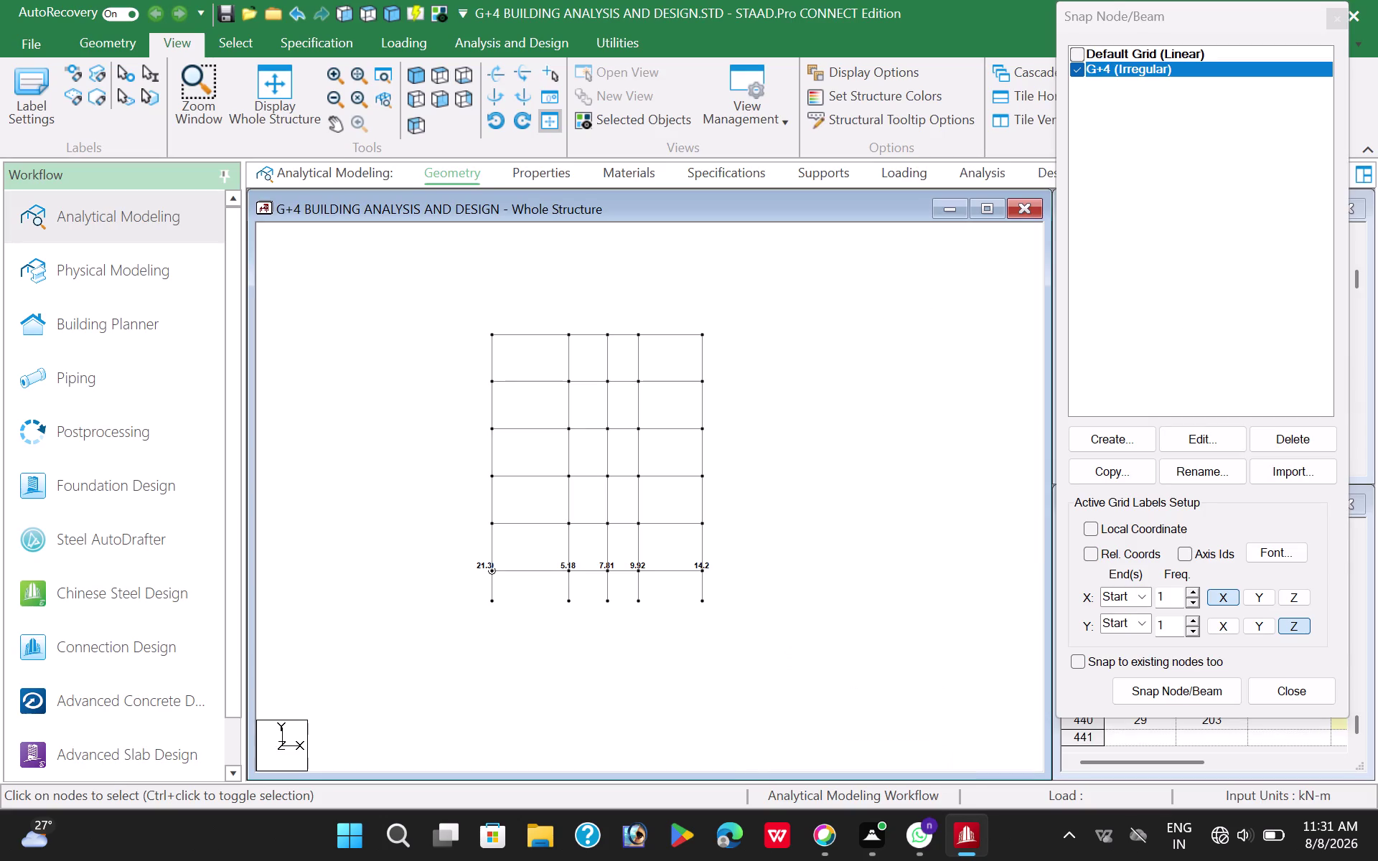
scroll(up, 3)
scroll(up, 3)
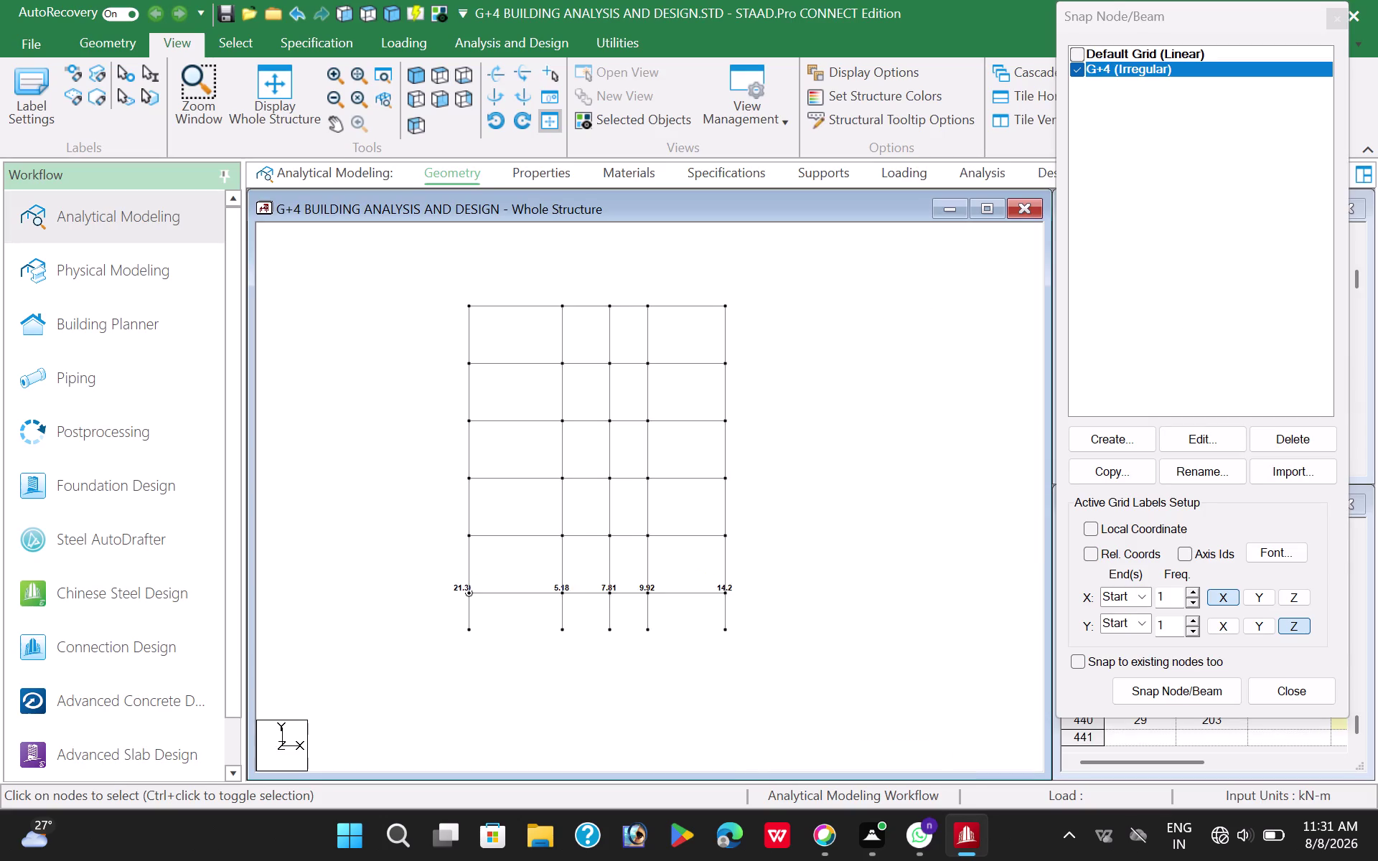
scroll(up, 3)
scroll(up, 3)
middle_drag(557, 698, 566, 704)
scroll(up, 3)
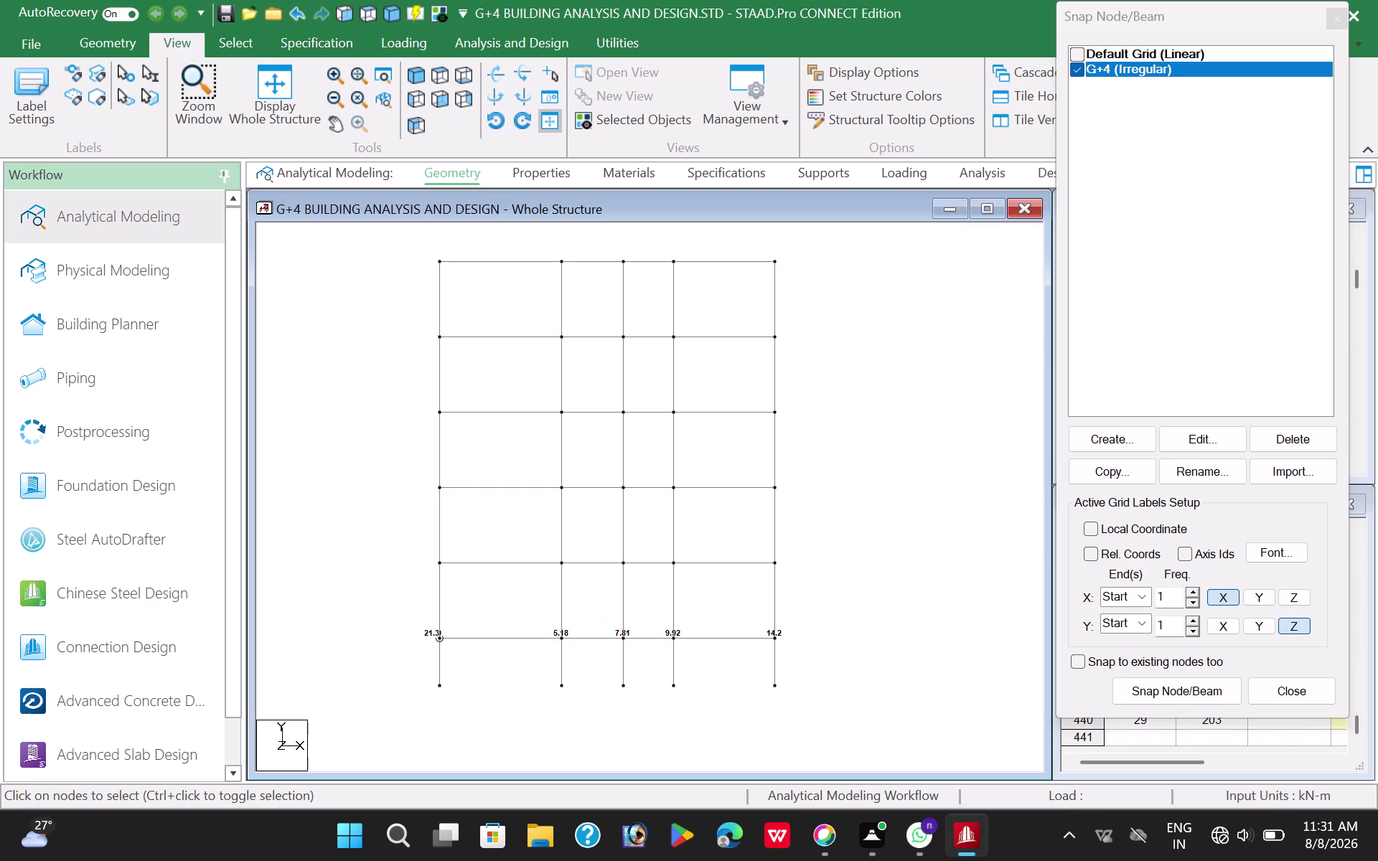
scroll(down, 3)
scroll(down, 3)
middle_drag(562, 704, 563, 692)
scroll(down, 3)
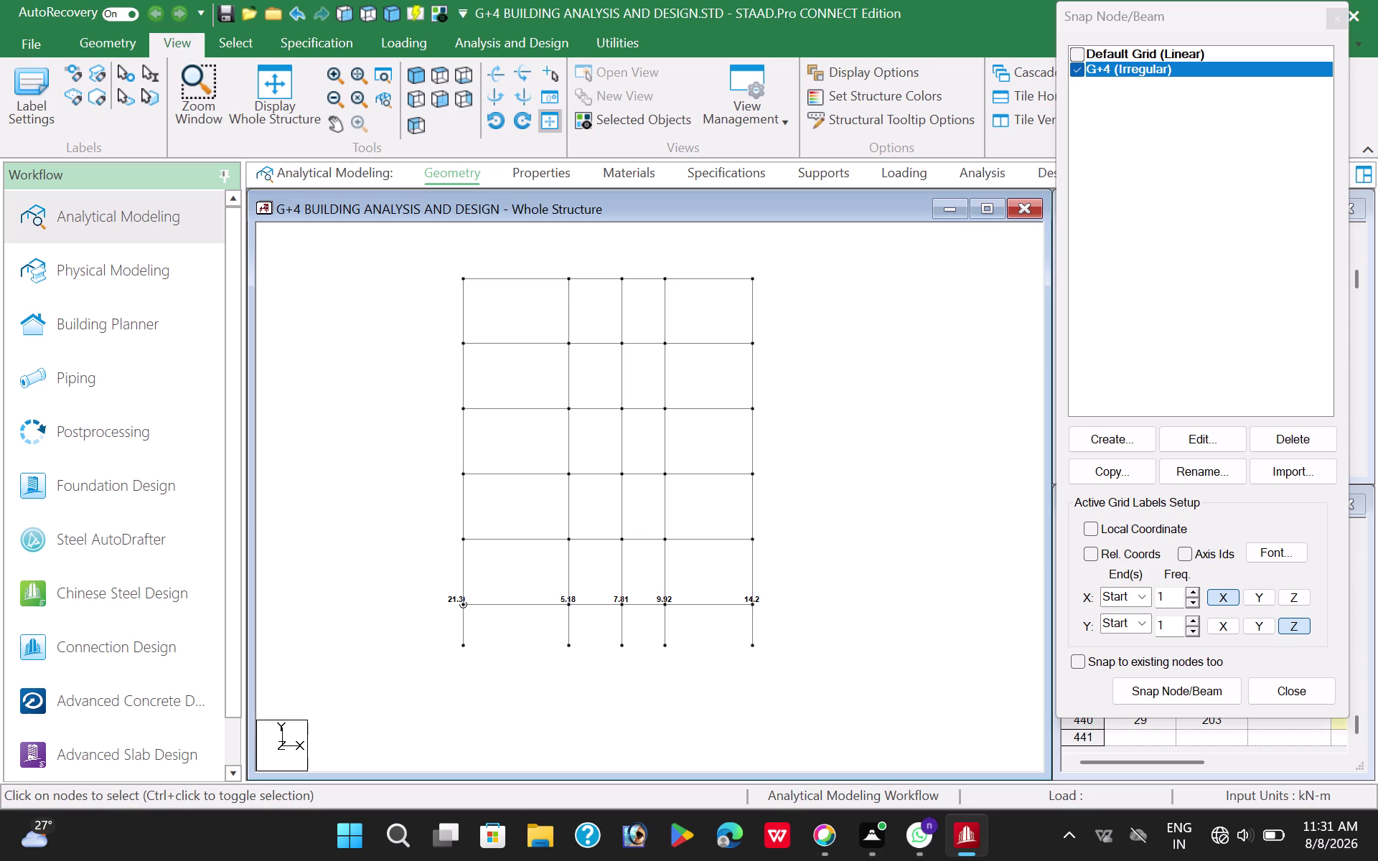
scroll(down, 3)
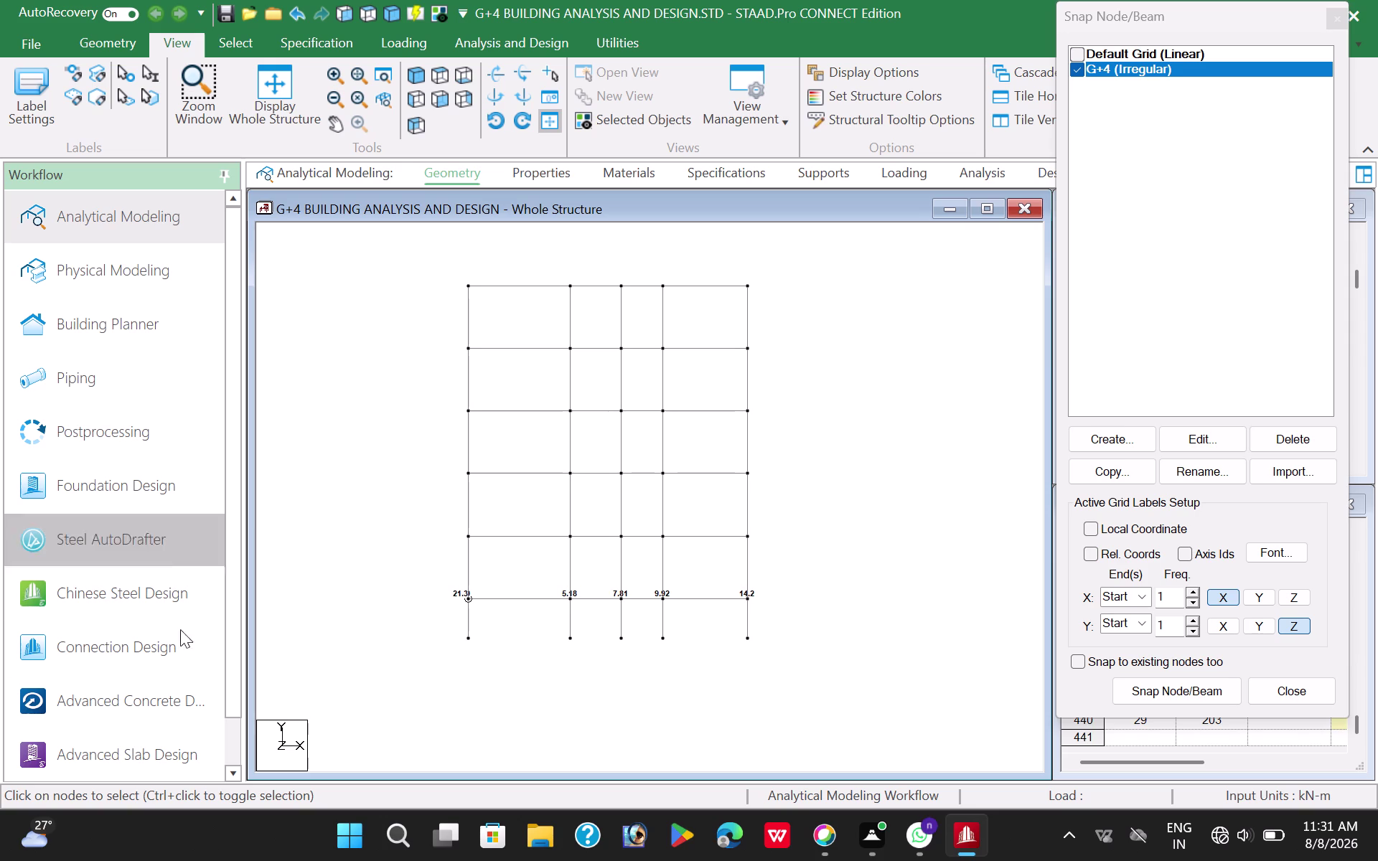
scroll(down, 3)
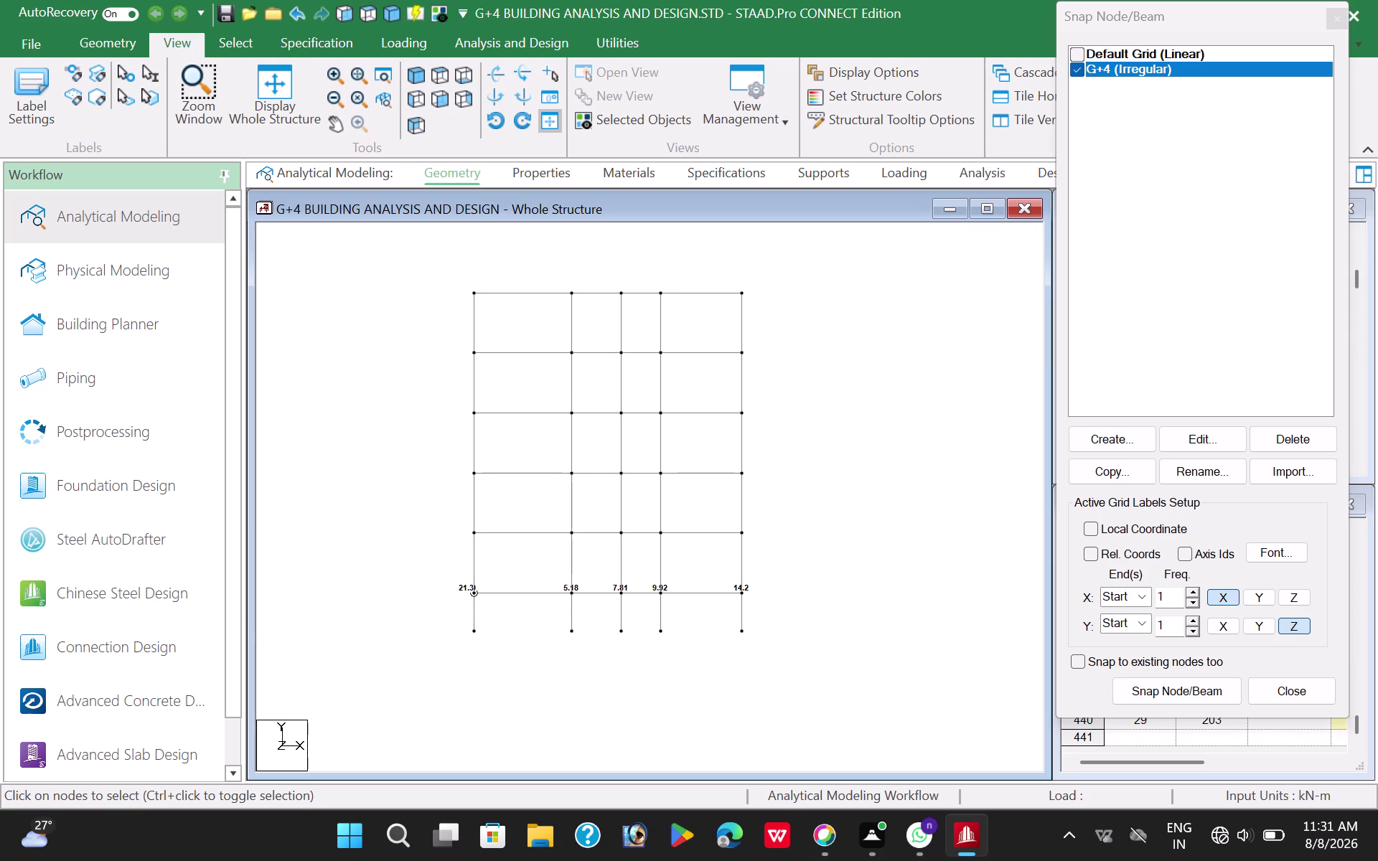
click(565, 173)
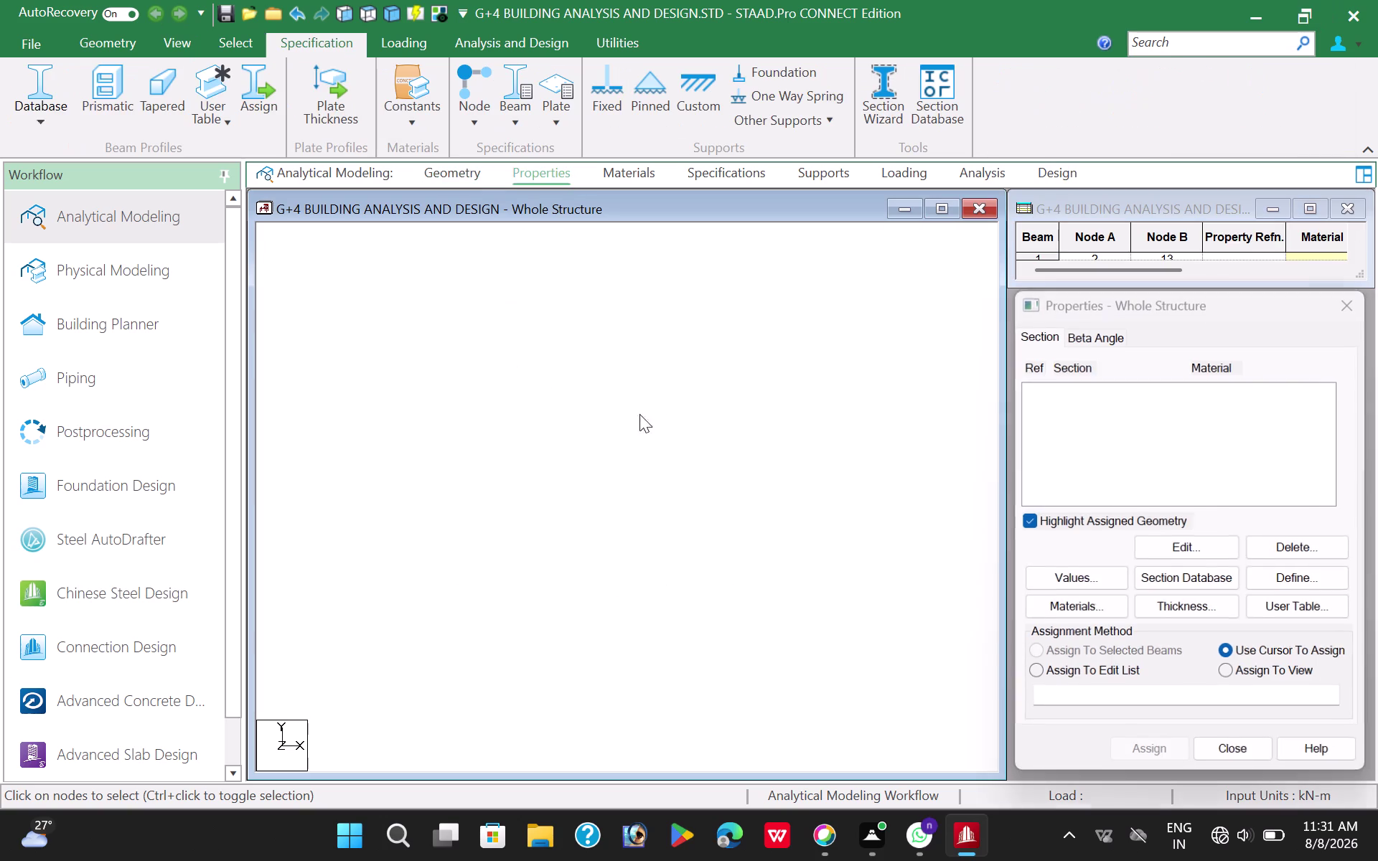
Define a rectangular concrete section with YD 0.45 and ZD 0.23.
click(1308, 578)
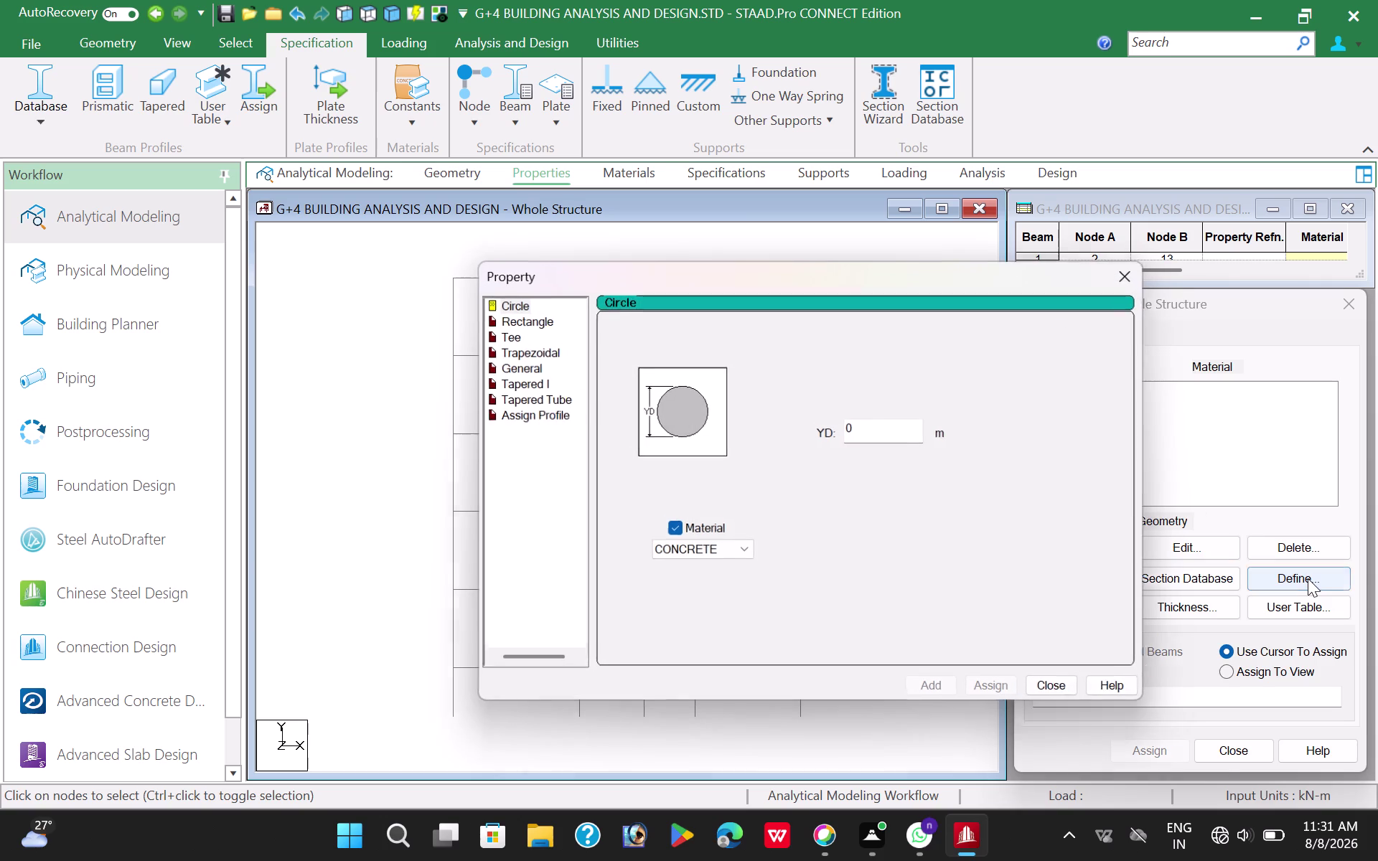
click(525, 317)
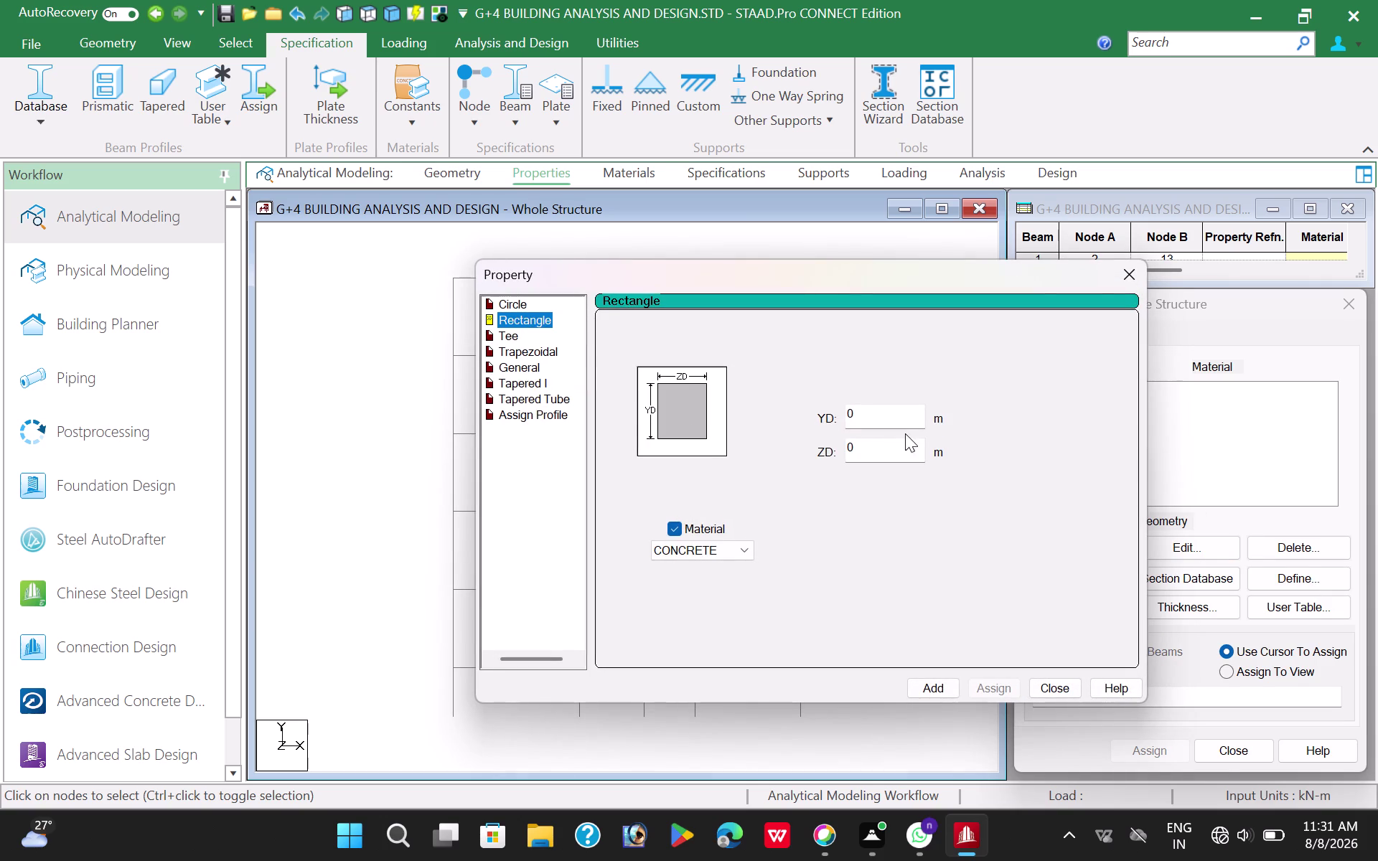
click(887, 417)
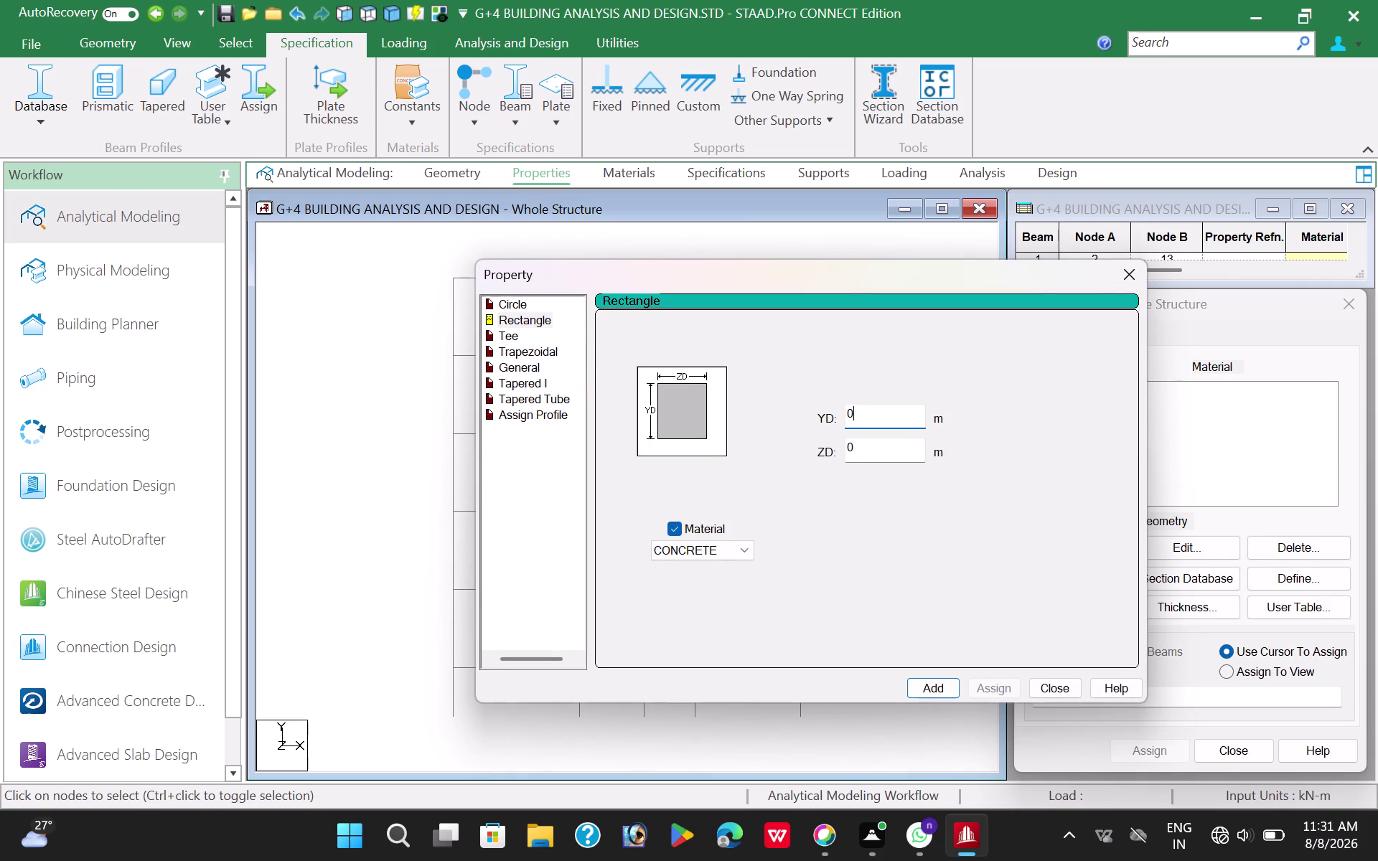
key(period)
text(45)
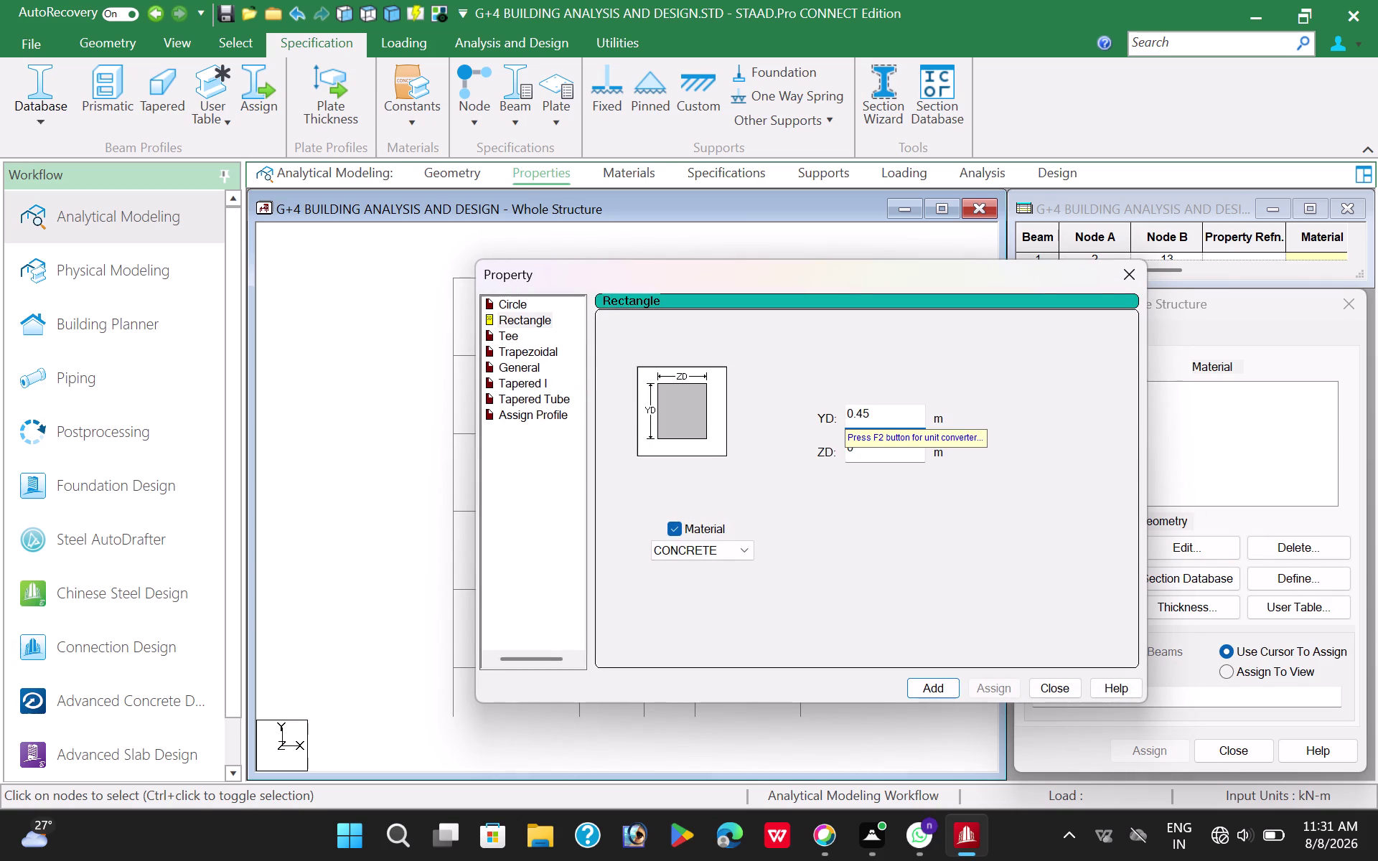
click(877, 449)
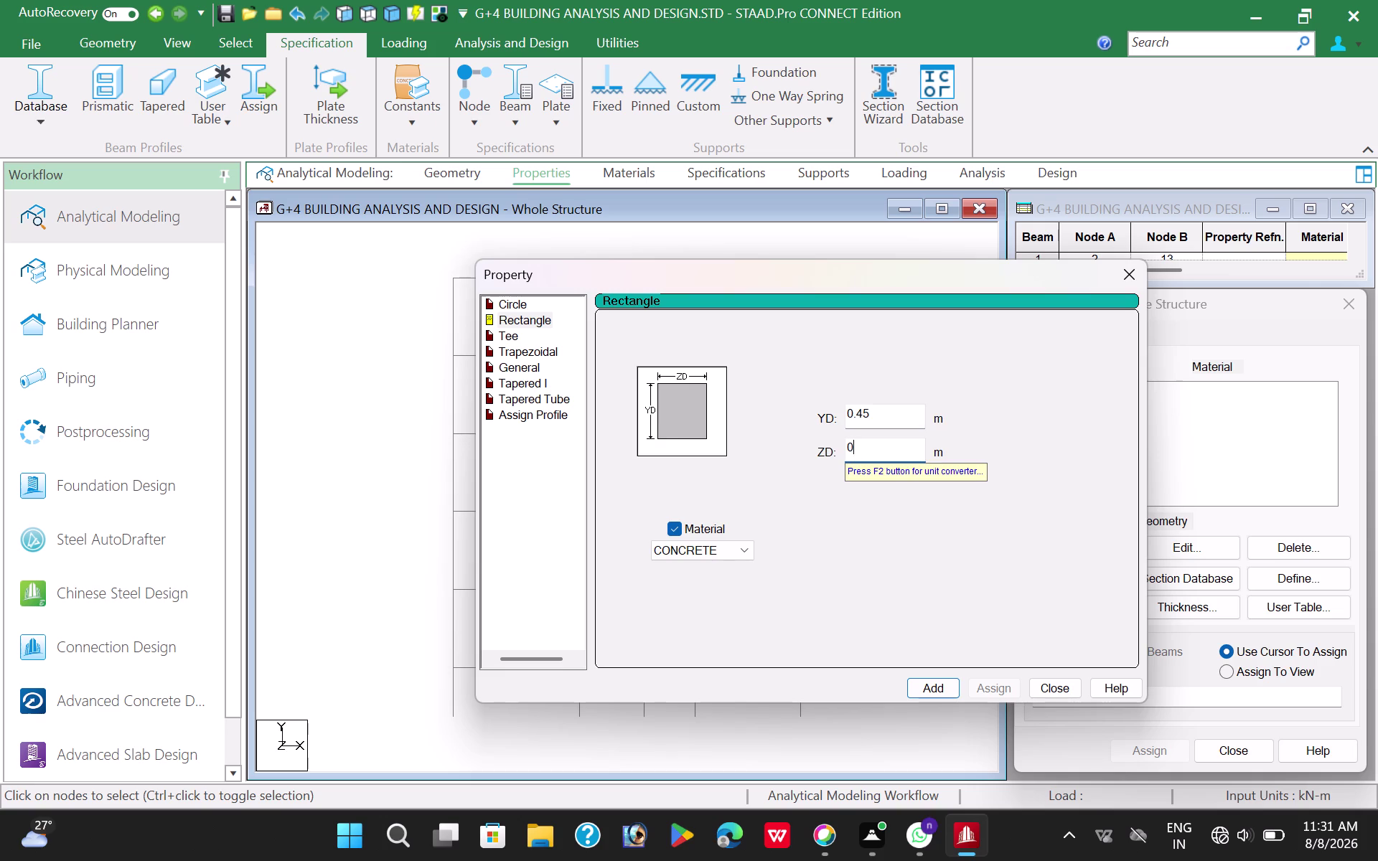
text(.23)
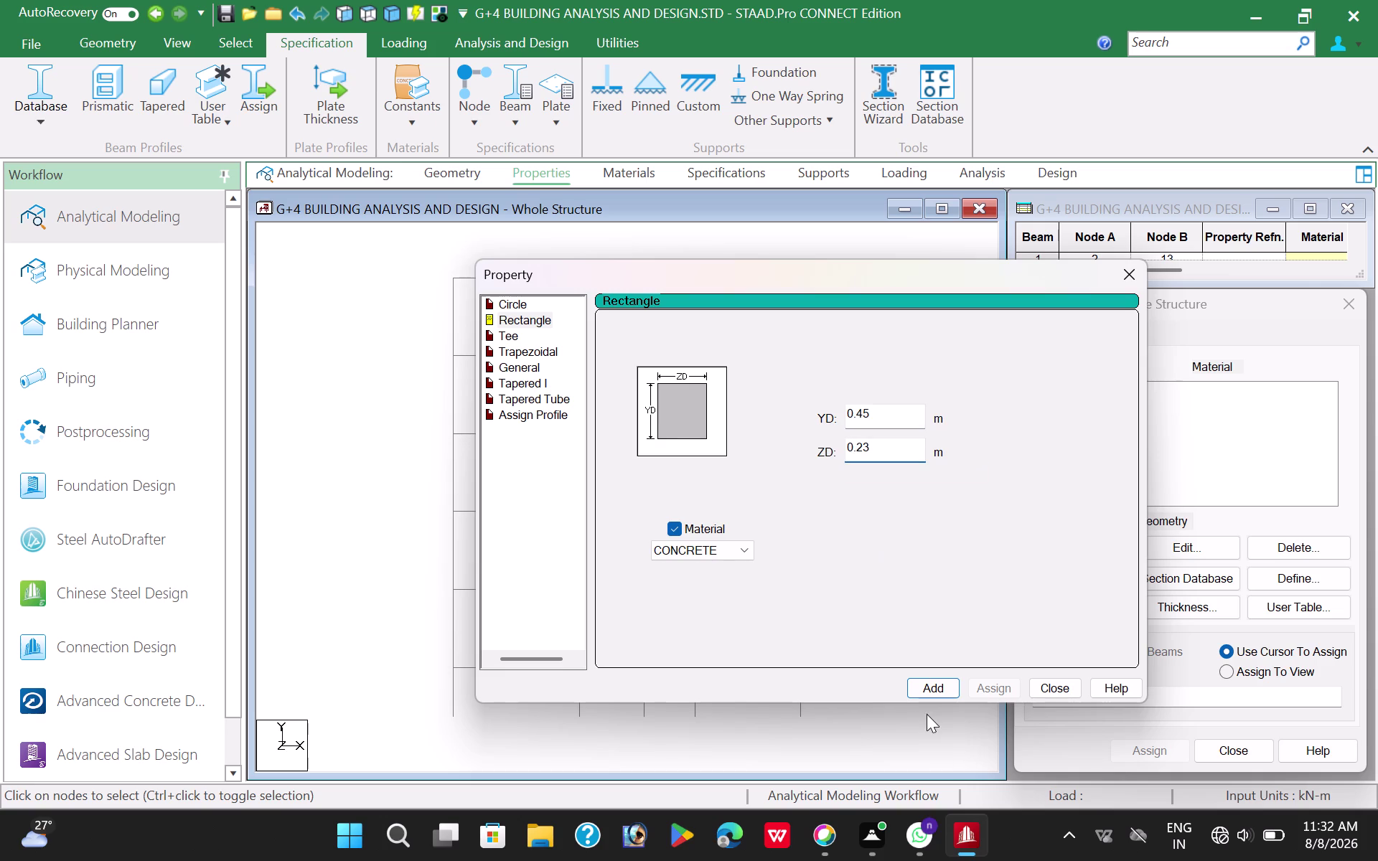
click(934, 687)
Add the 0.38x0.23 and 0.30x0.23 rectangular sections and close the dialog.
click(878, 418)
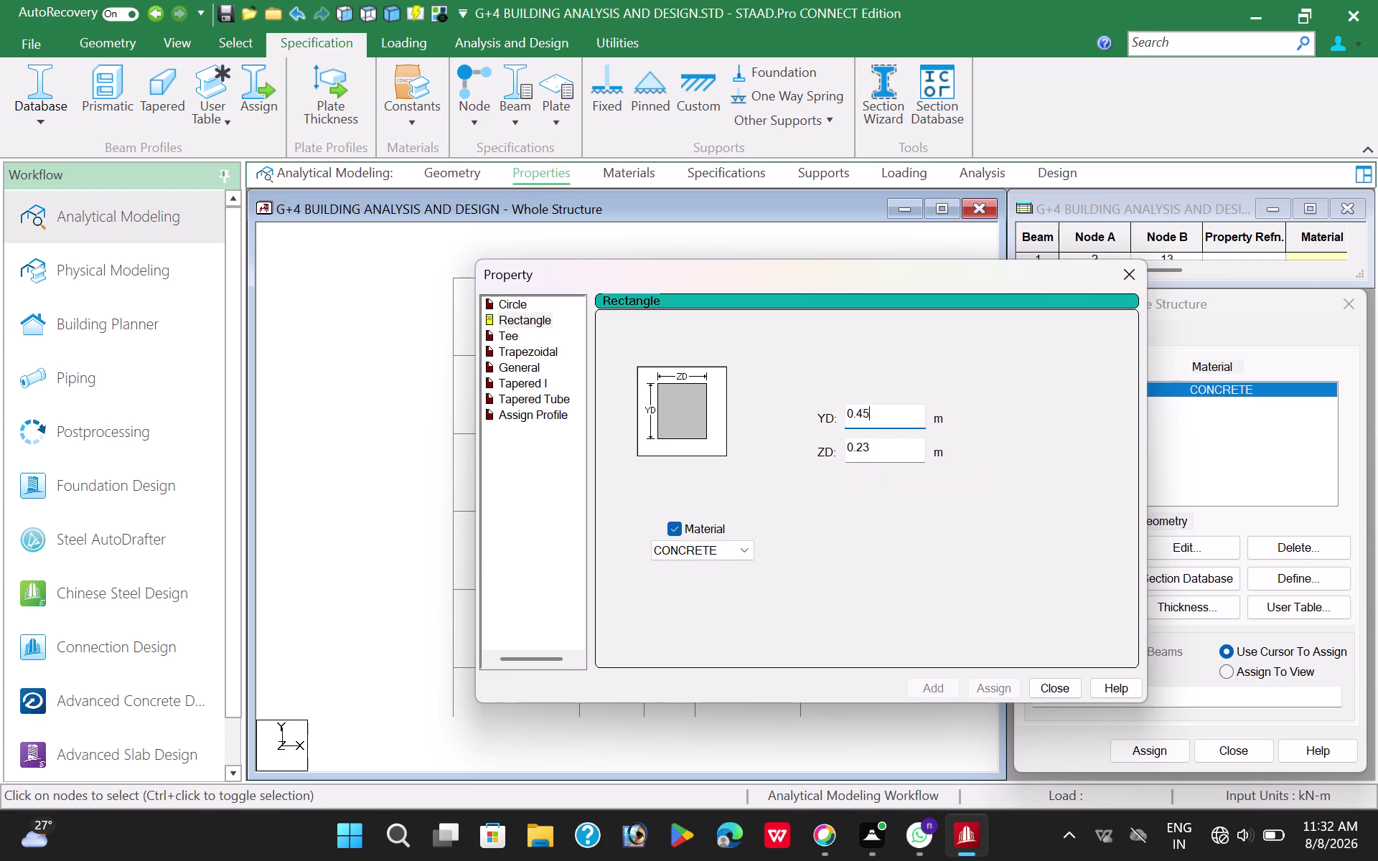
key(BackSpace)
key(BackSpace)
text(38)
click(935, 684)
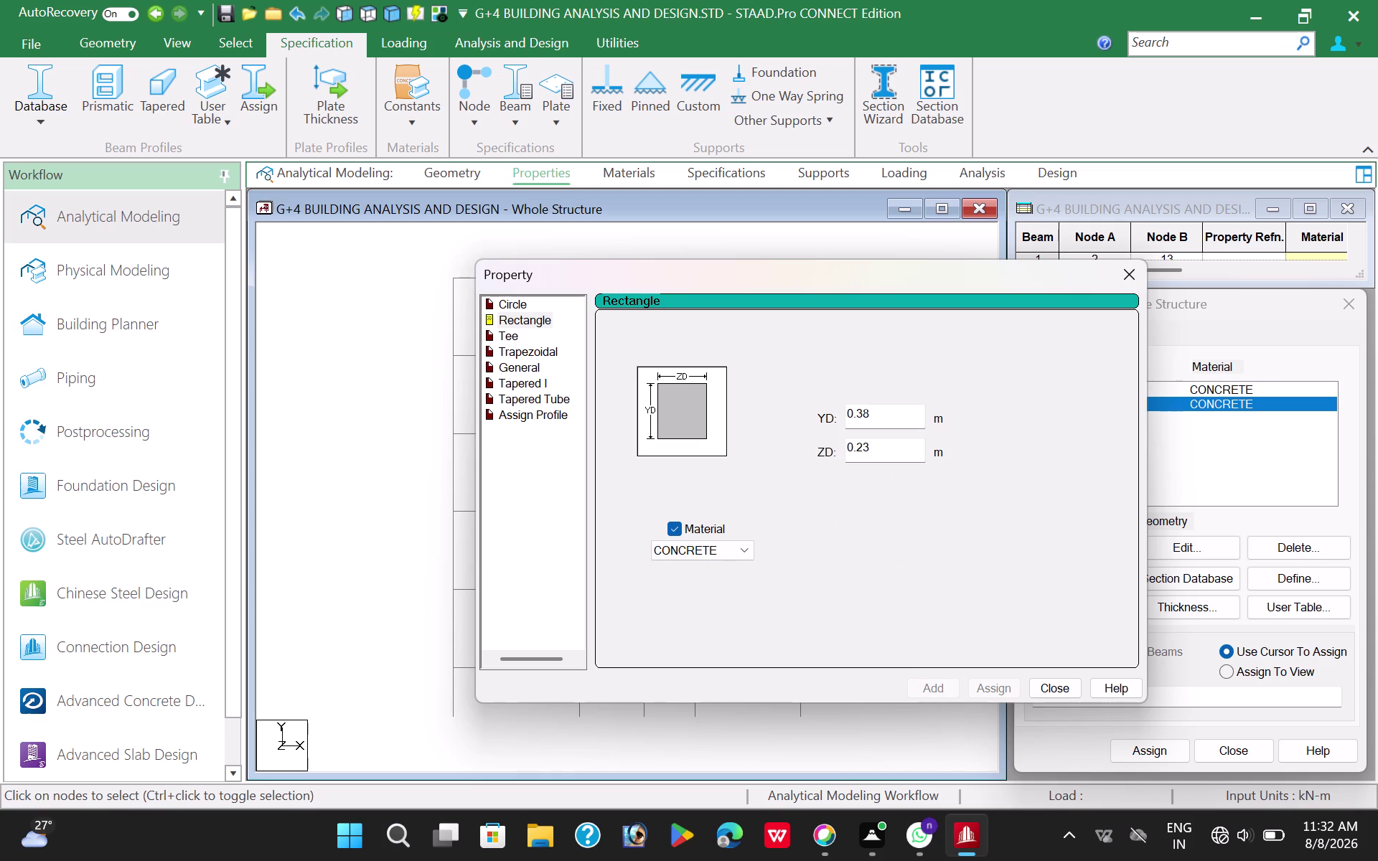
click(881, 415)
key(BackSpace)
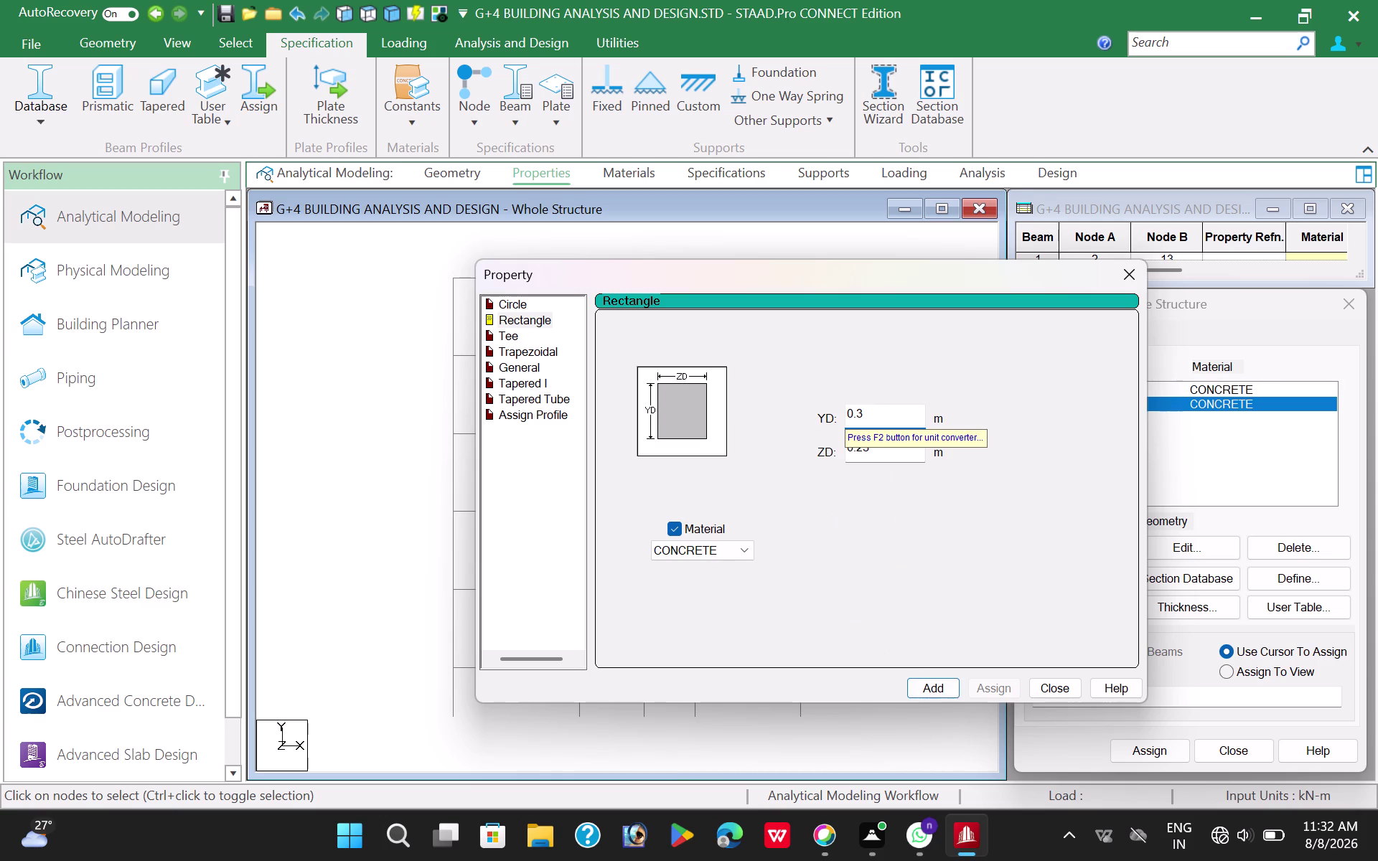
click(929, 687)
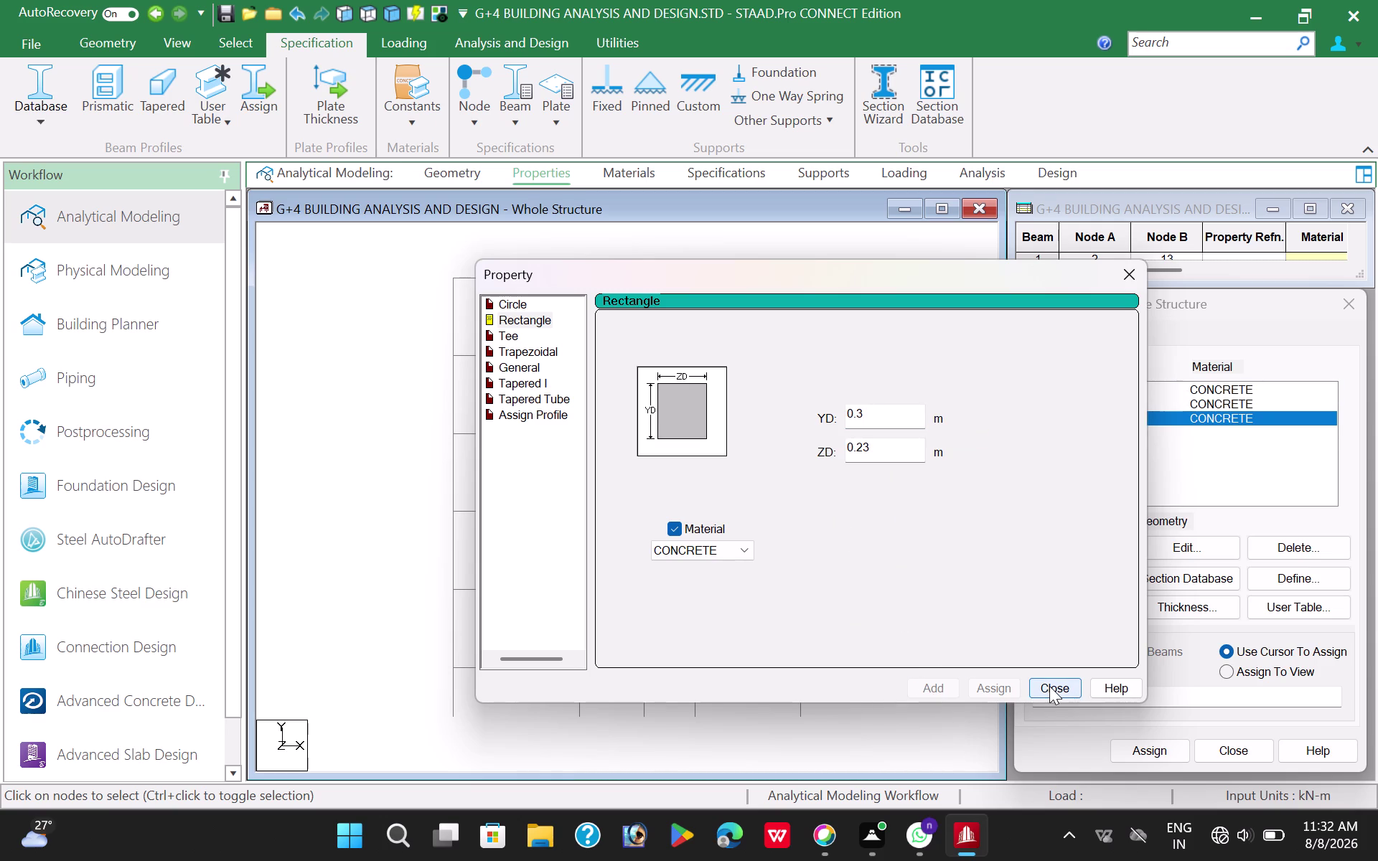
click(1049, 686)
scroll(down, 3)
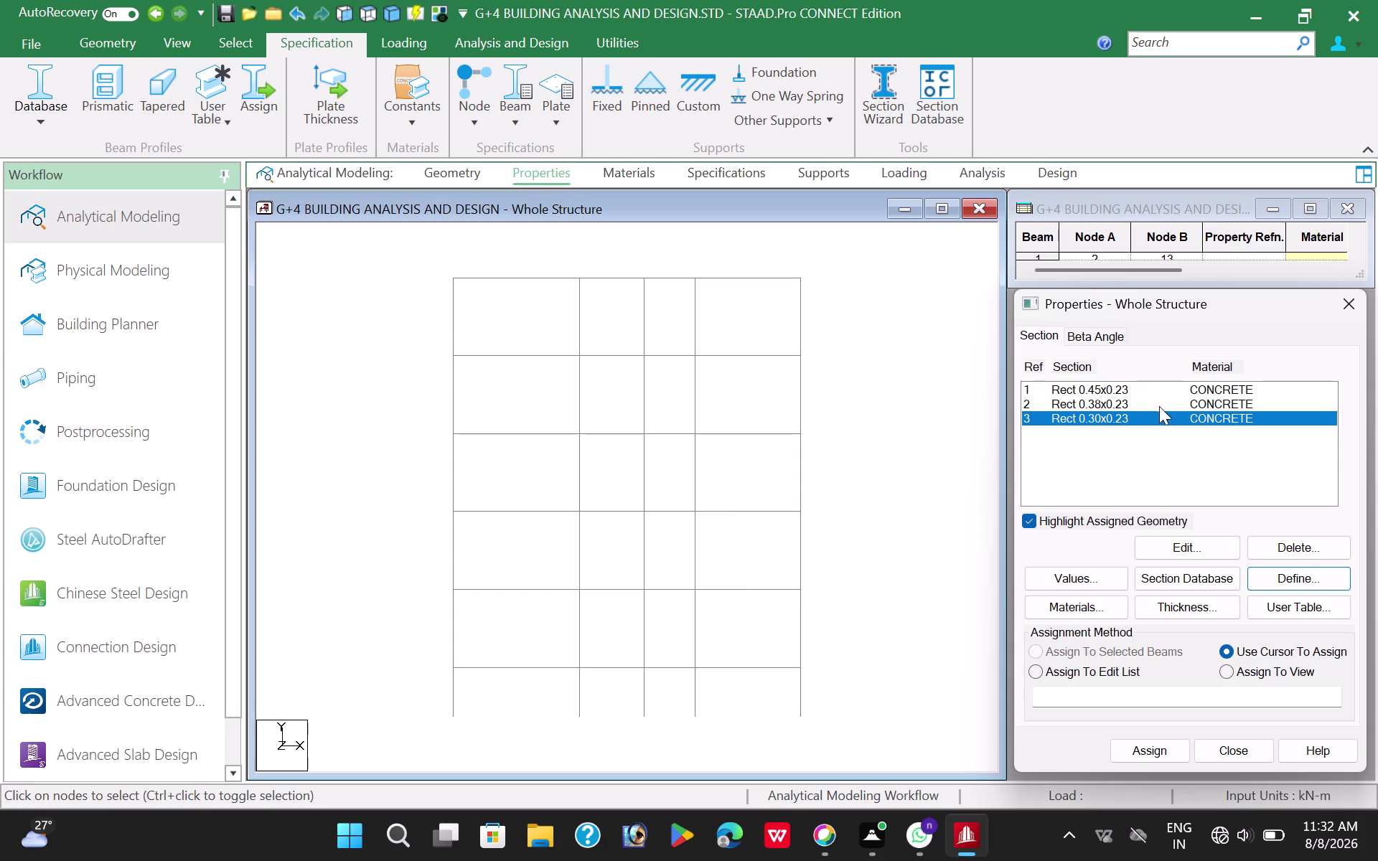
click(1126, 391)
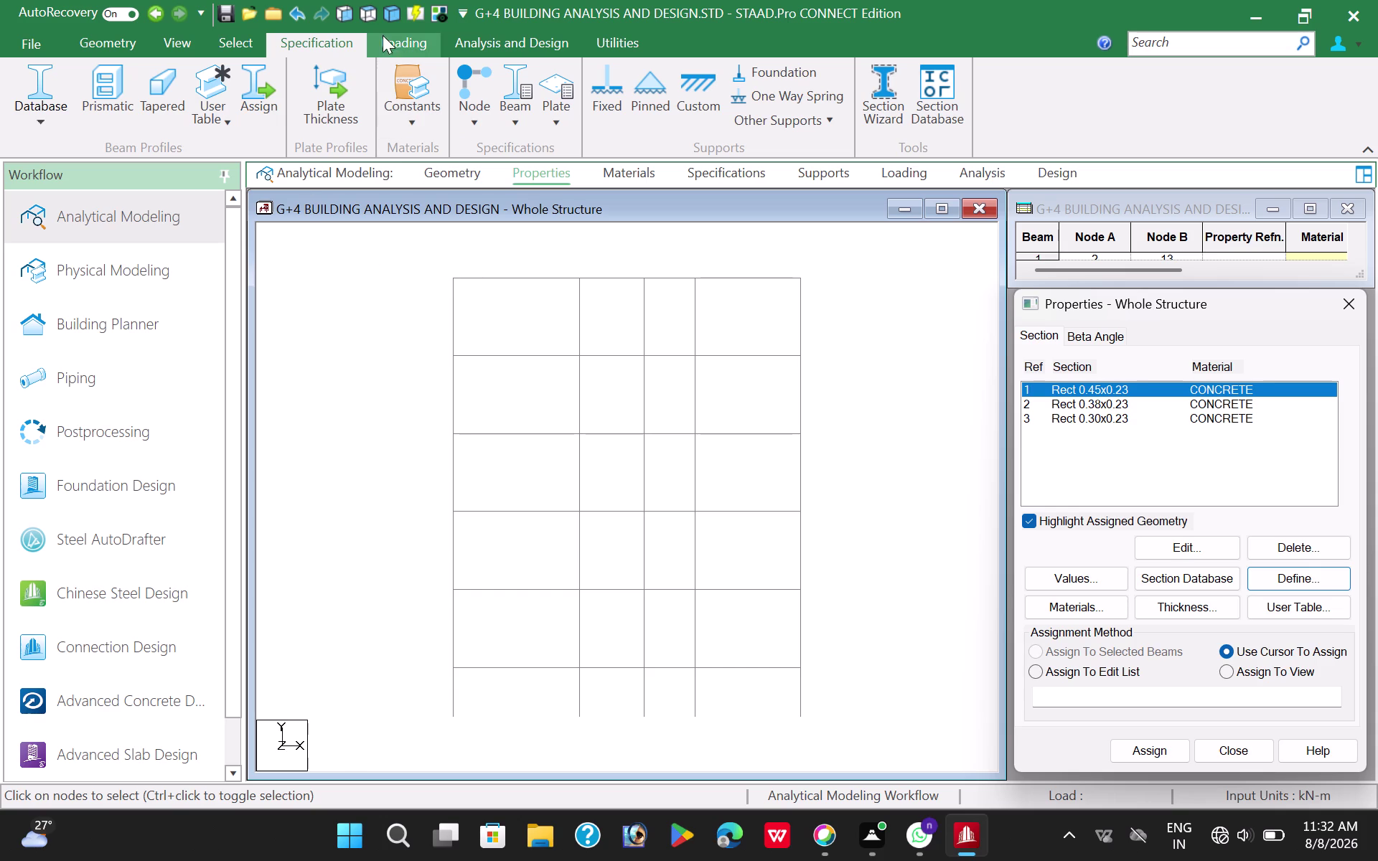
In top view, window-select ten column locations, then return to isometric view.
click(364, 12)
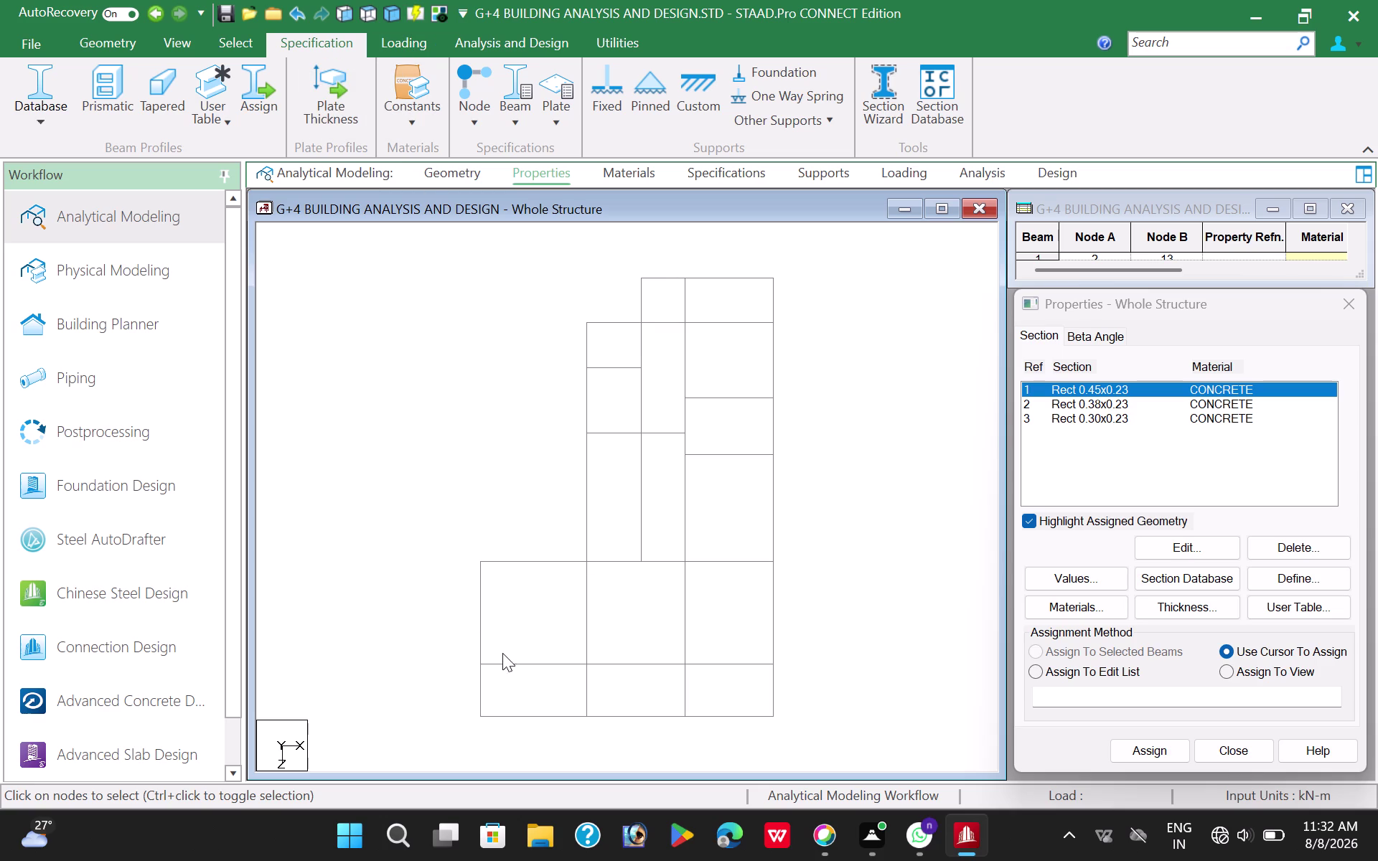
drag(578, 654, 598, 678)
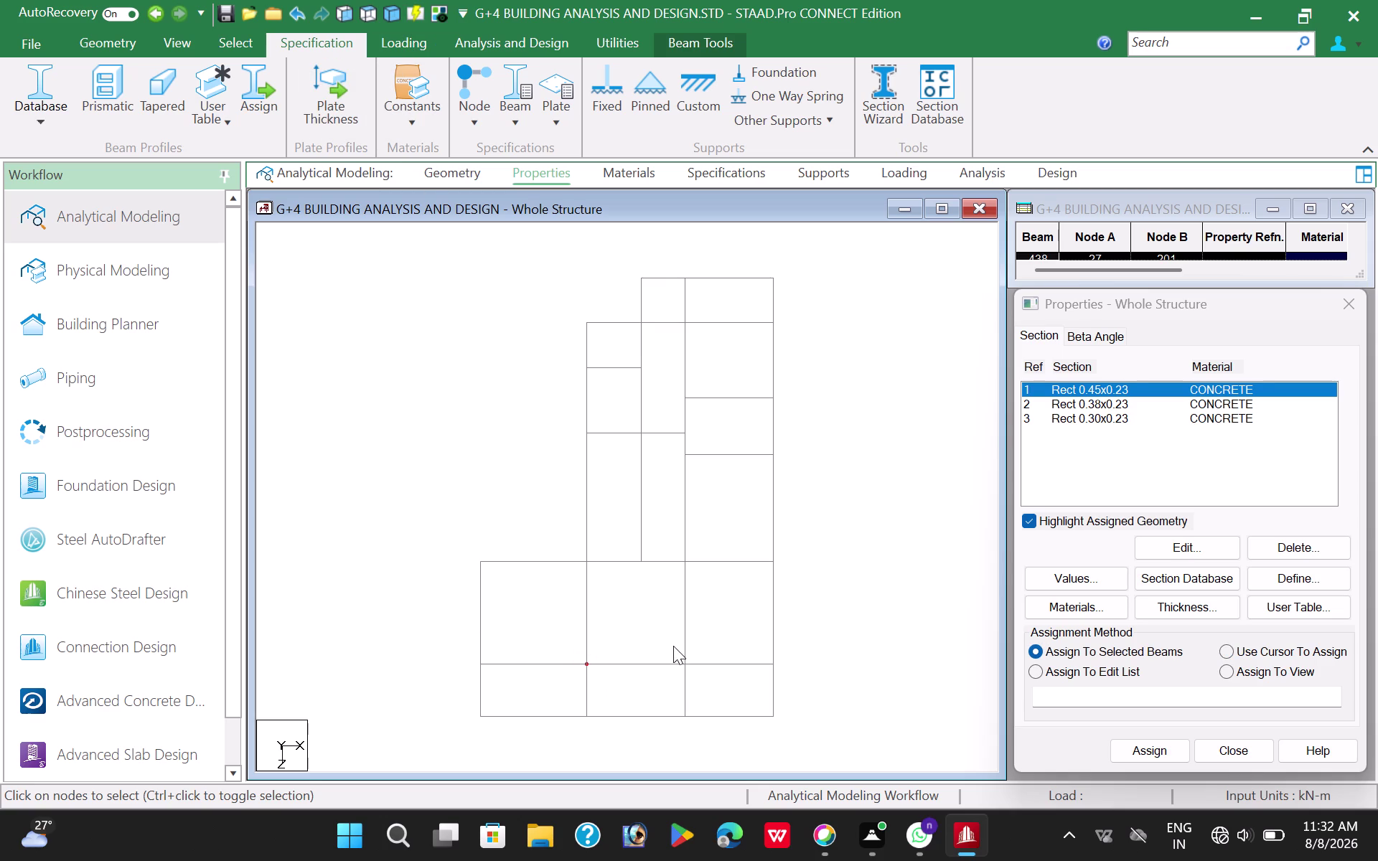
drag(672, 645, 715, 684)
drag(675, 552, 716, 580)
drag(625, 548, 649, 577)
drag(678, 444, 698, 472)
drag(677, 420, 687, 444)
drag(675, 384, 698, 410)
drag(634, 357, 652, 387)
drag(635, 417, 650, 447)
drag(677, 314, 702, 337)
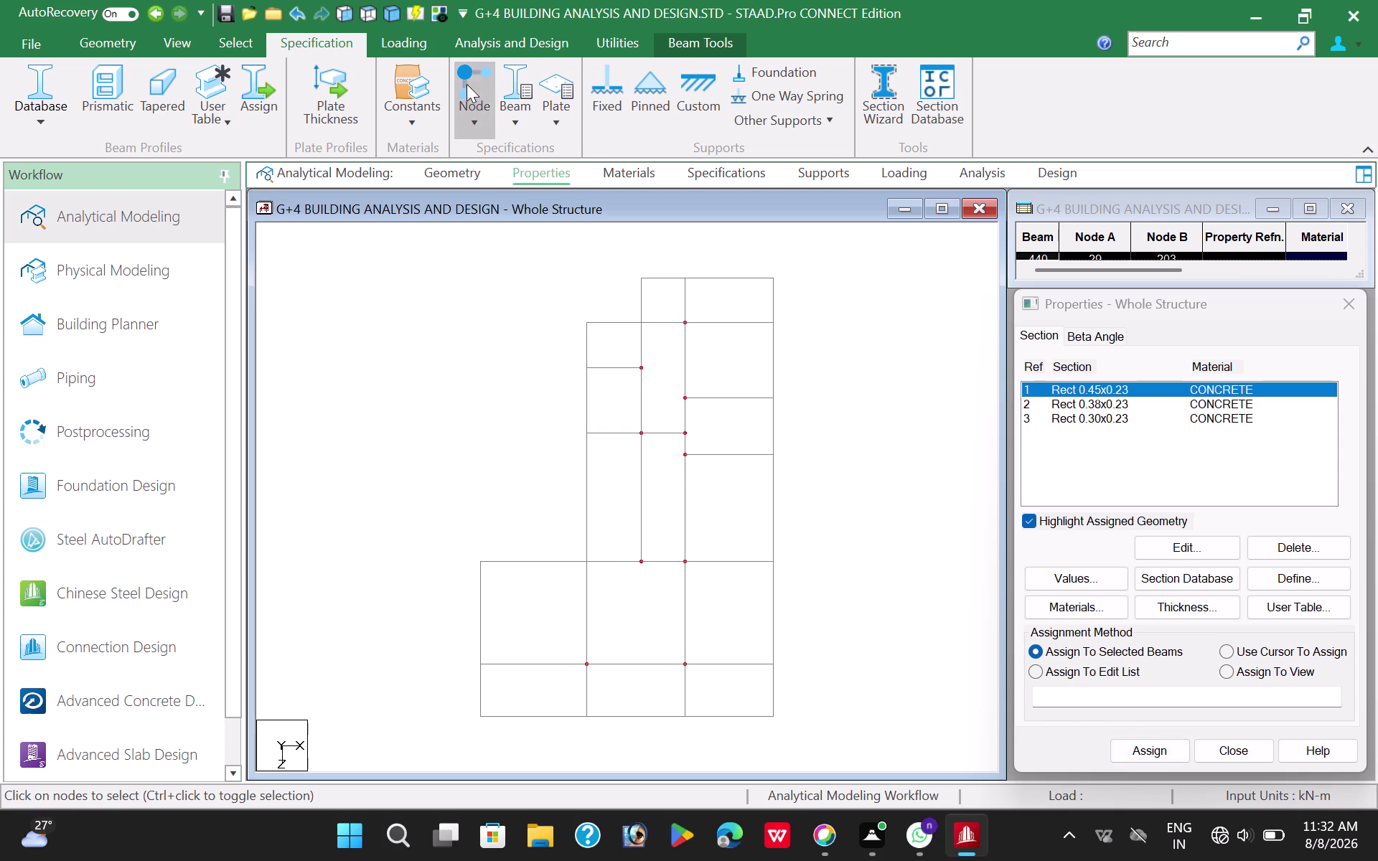
click(382, 12)
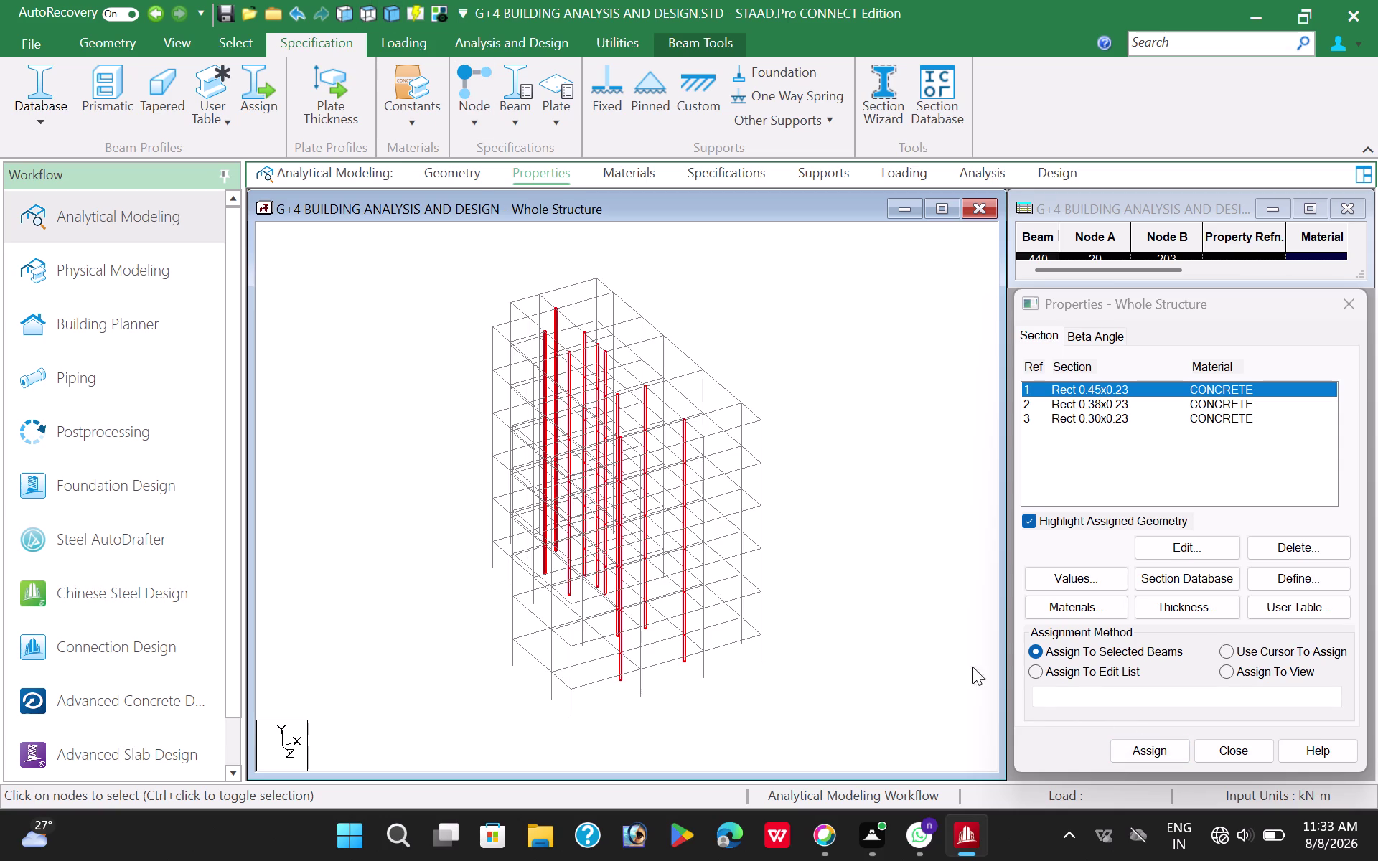
Assign Rect 0.45x0.23 to the selected columns, confirming Yes, so they show R1.
click(1145, 756)
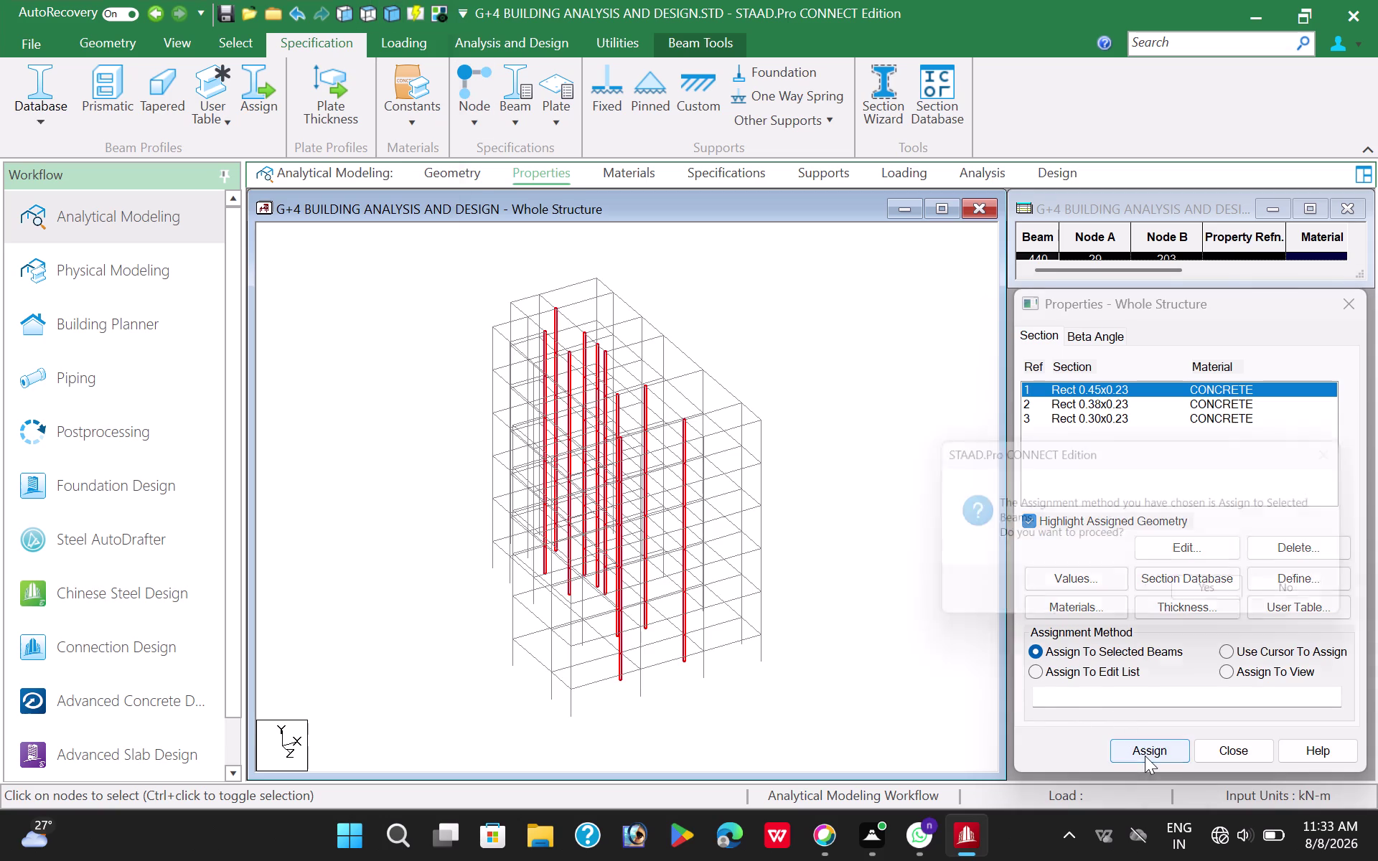
click(1216, 600)
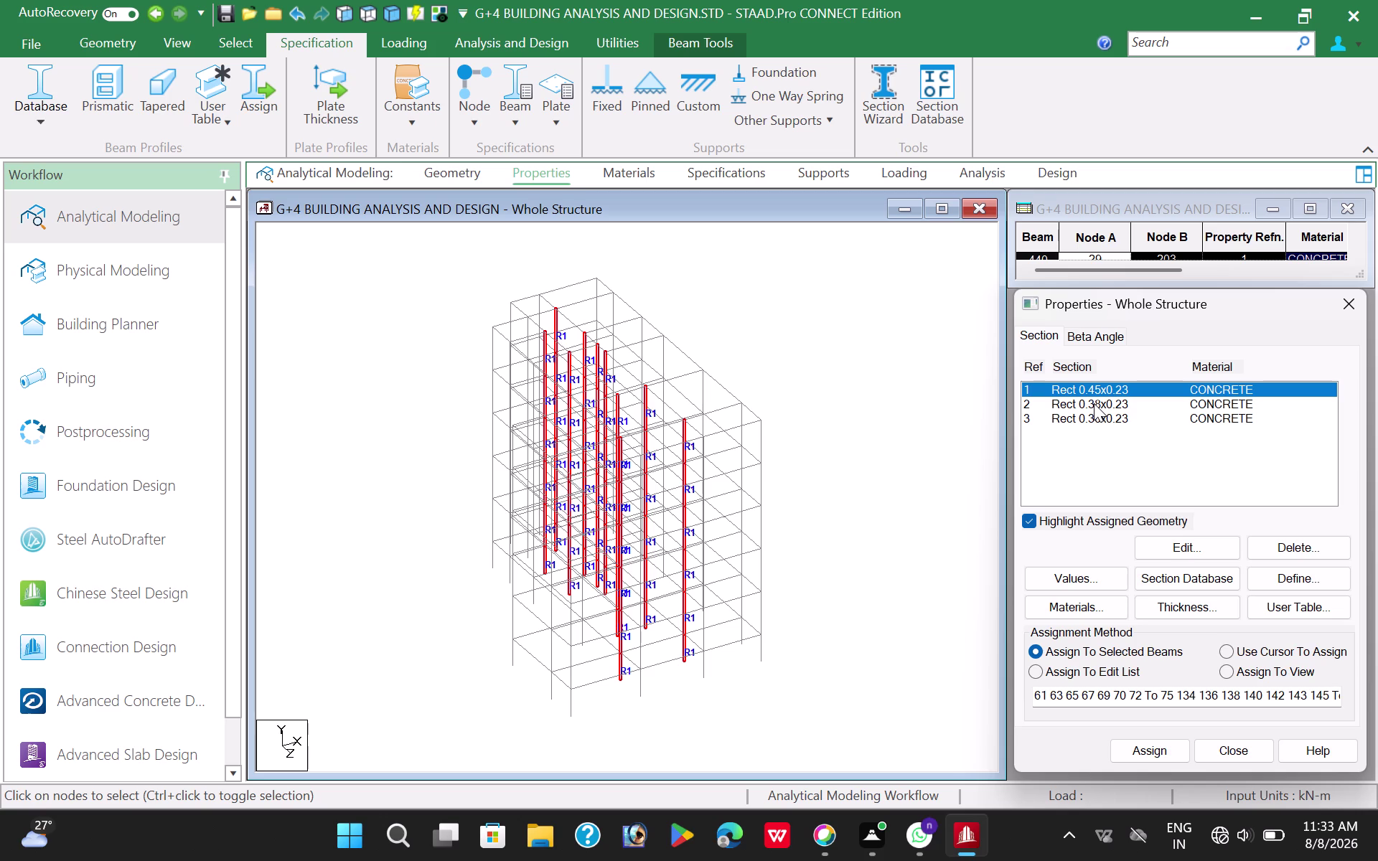
click(1130, 391)
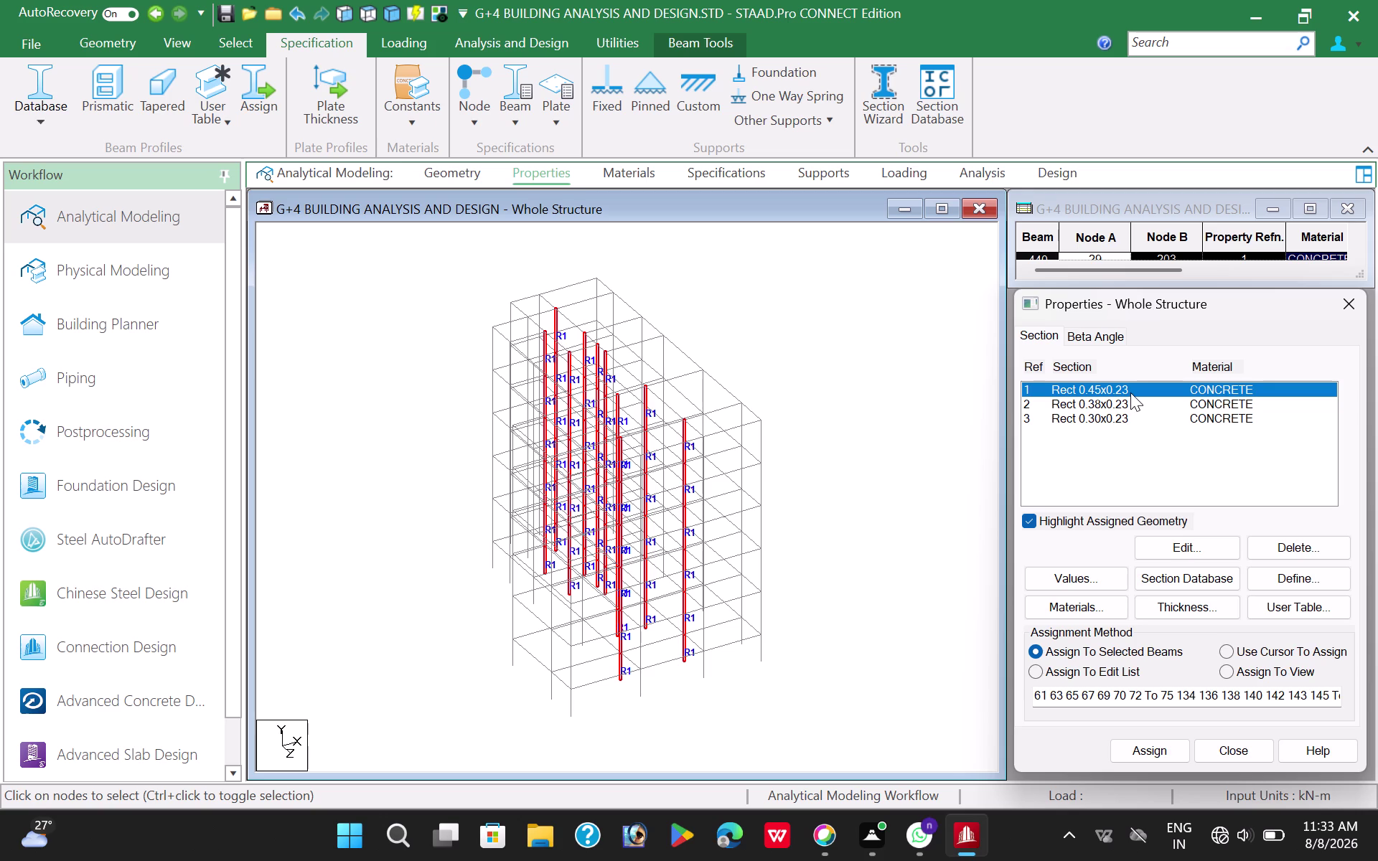
click(1123, 404)
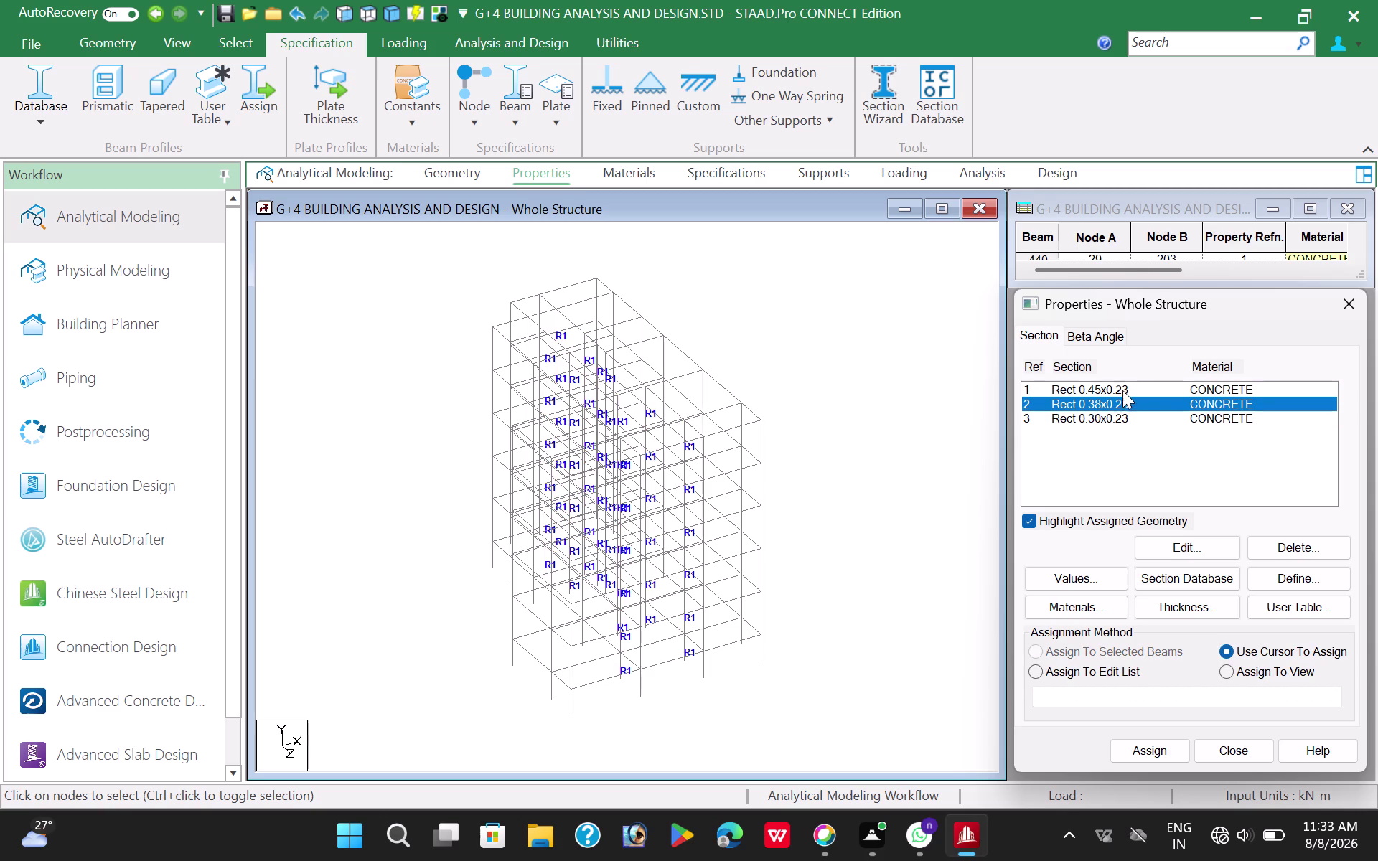
click(1123, 389)
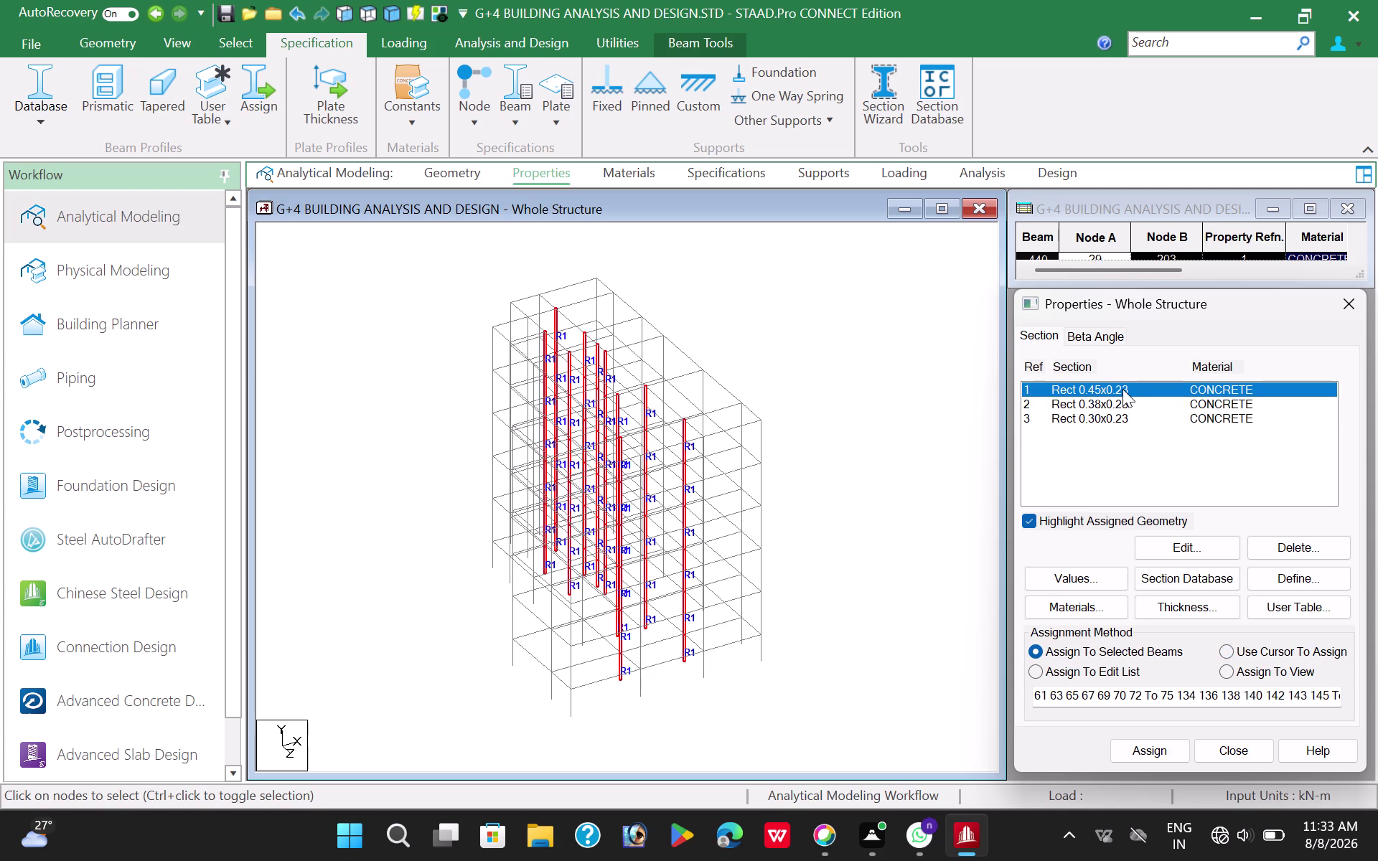
Choose Rect 0.38x0.23 and select all beams parallel to X and Z.
click(1118, 407)
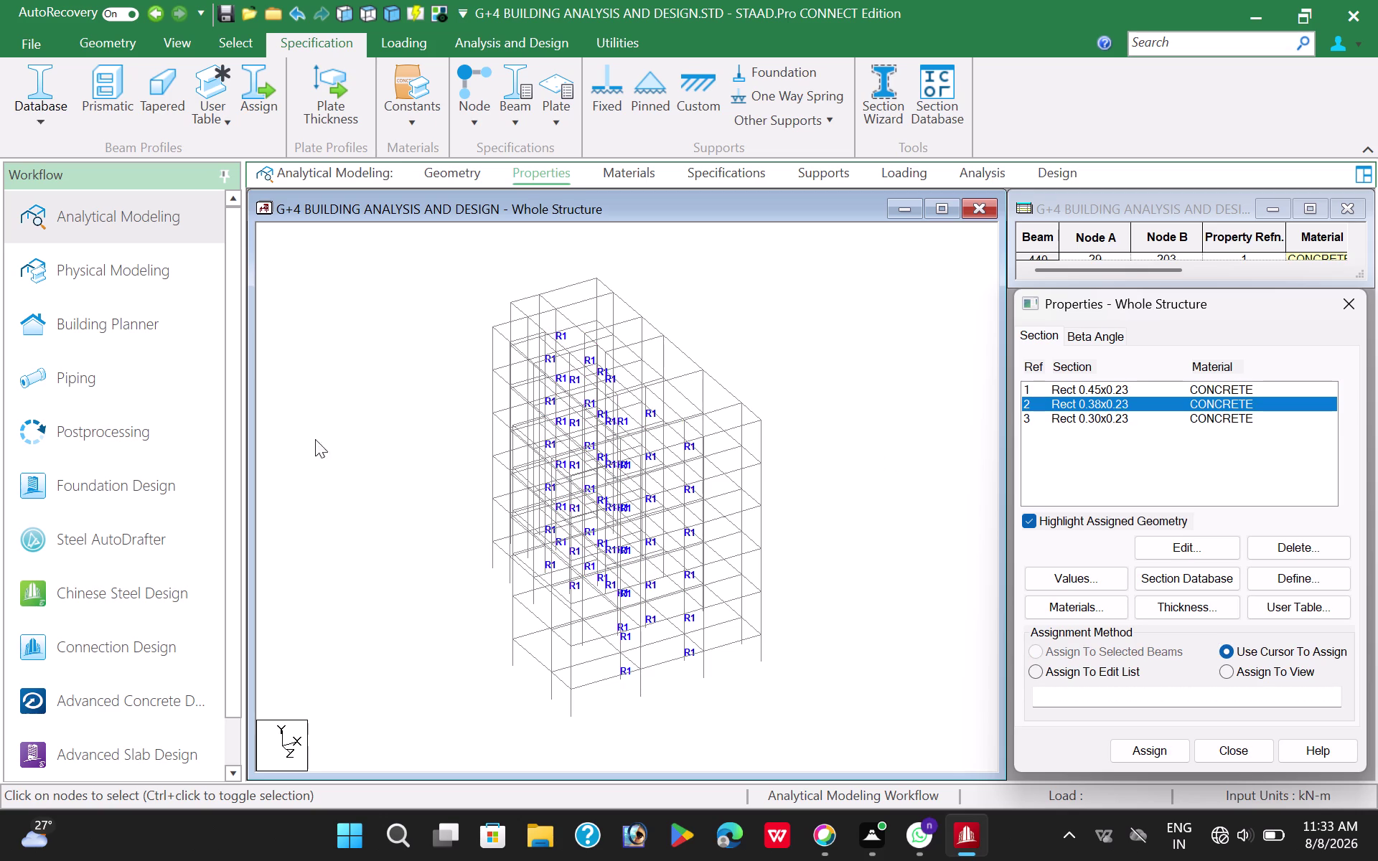
click(232, 43)
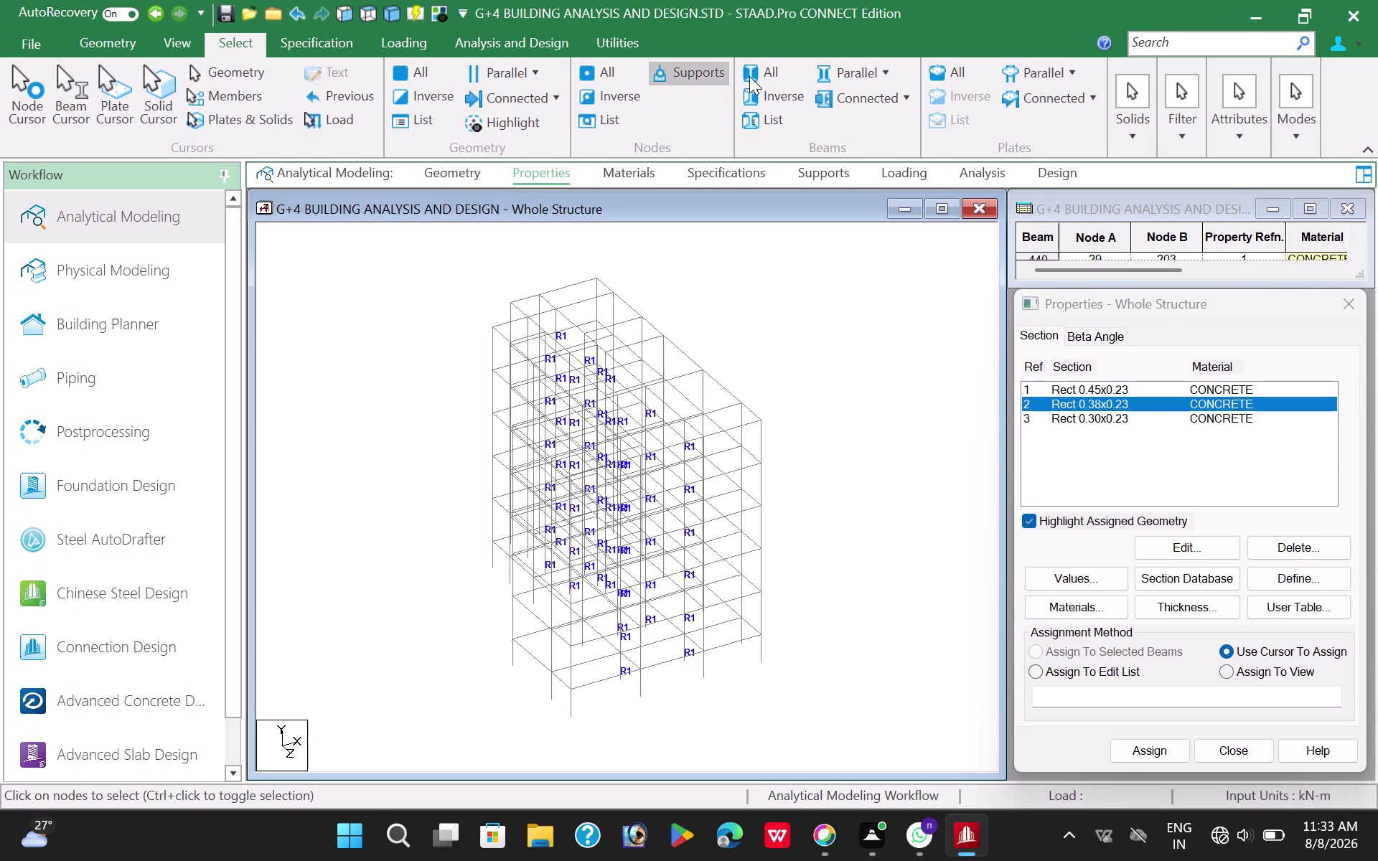
click(886, 71)
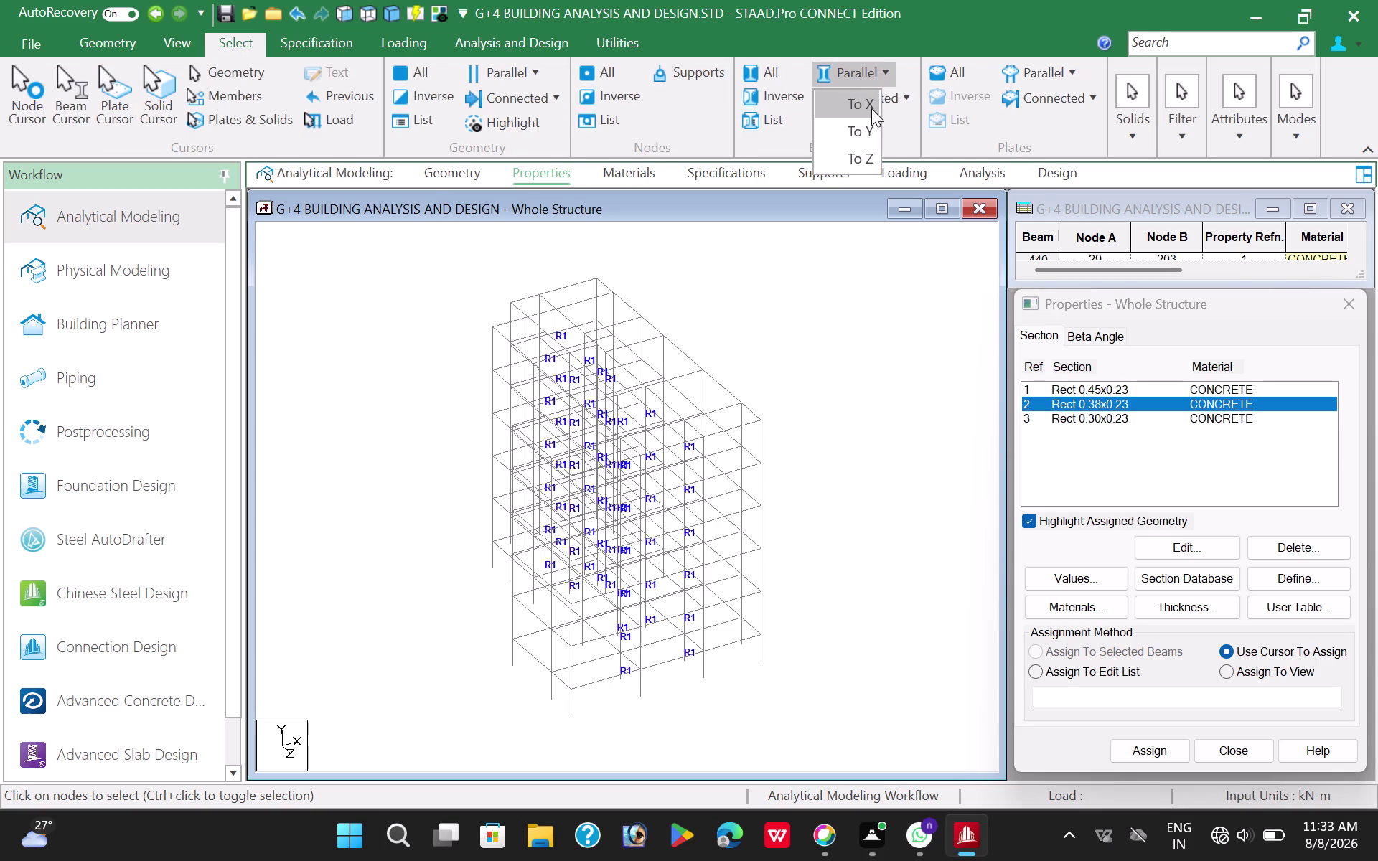
click(869, 104)
click(885, 68)
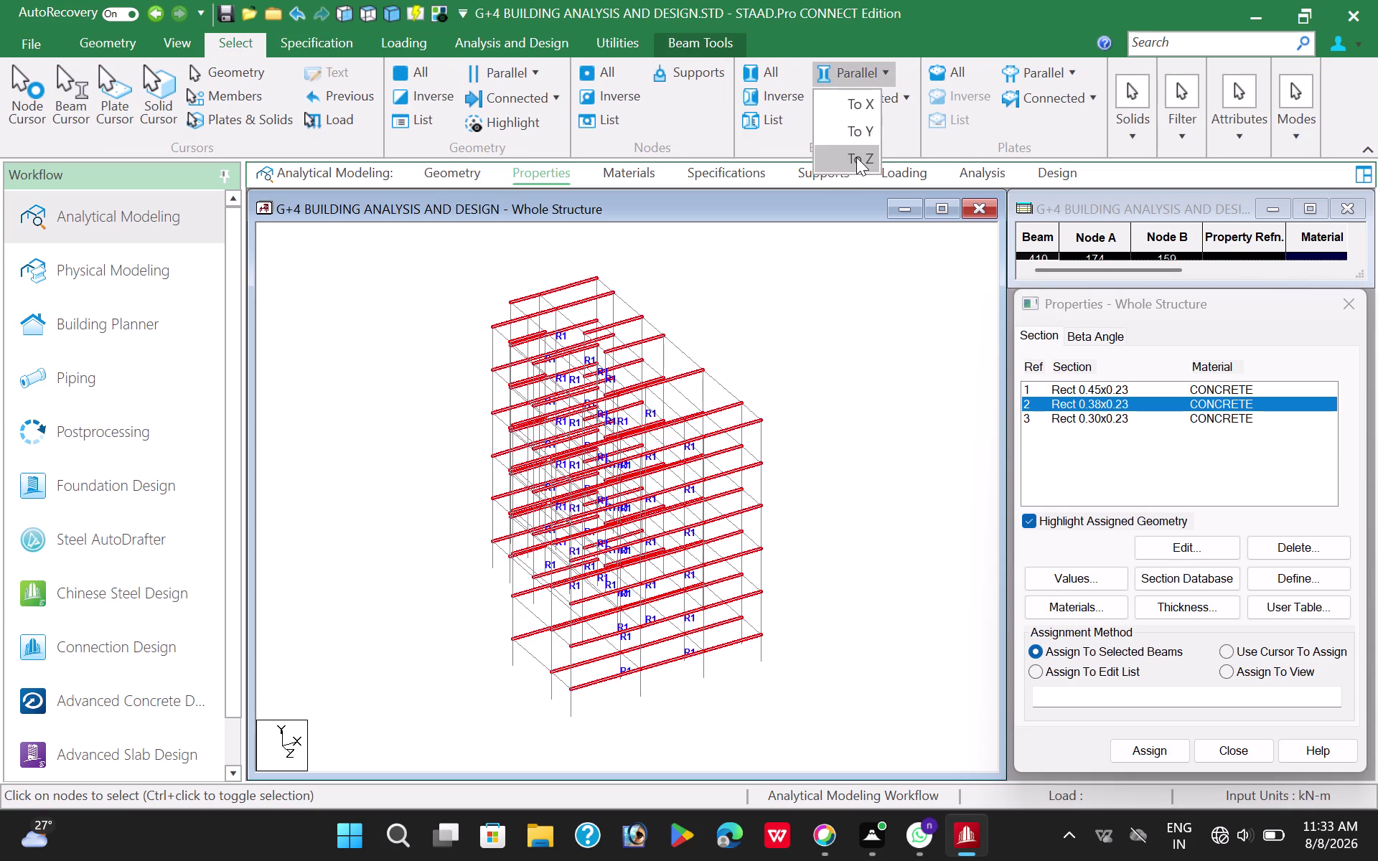
click(857, 158)
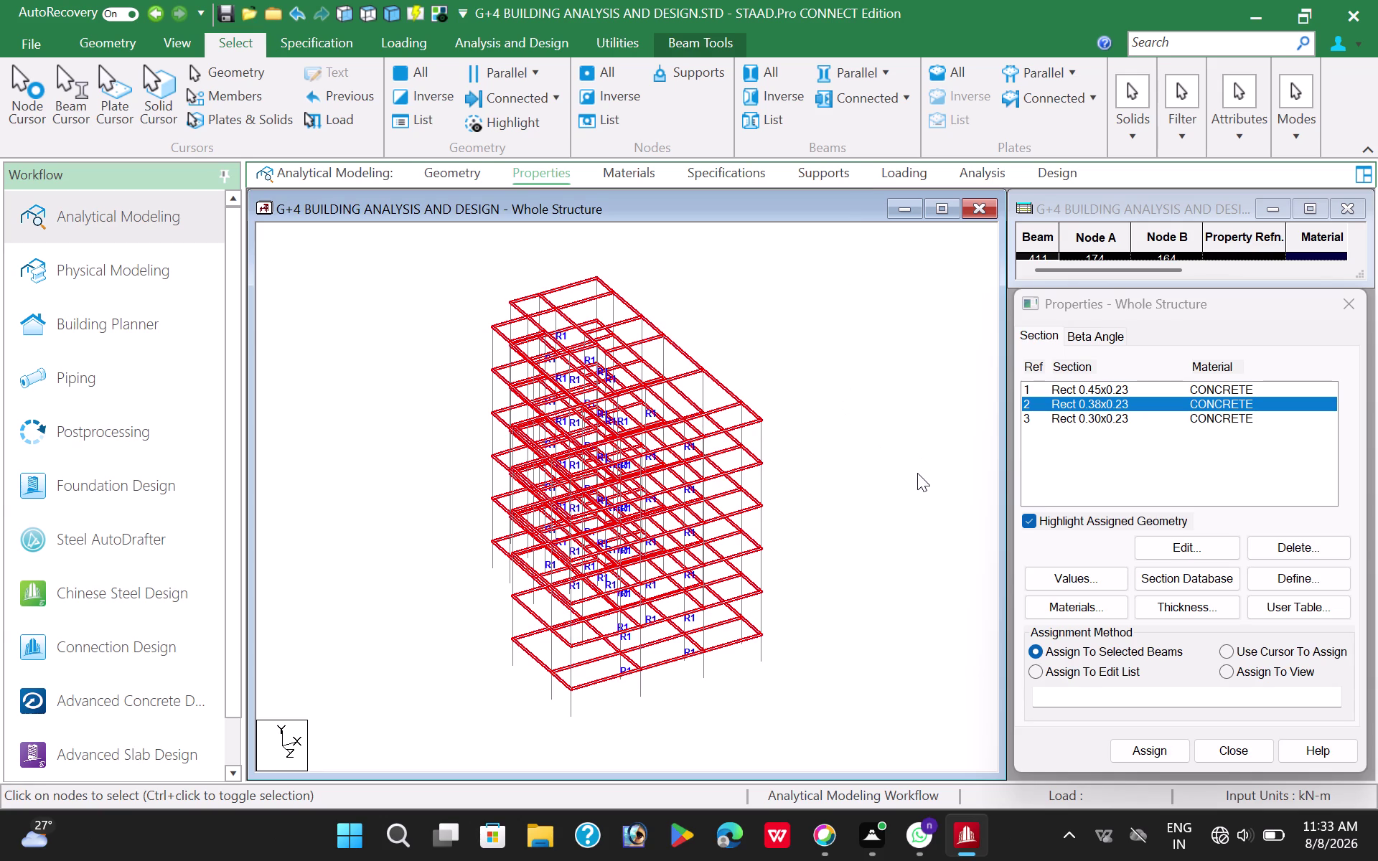
Assign the 0.38x0.23 section to the selected beams and confirm.
click(1128, 753)
click(1220, 583)
click(1220, 594)
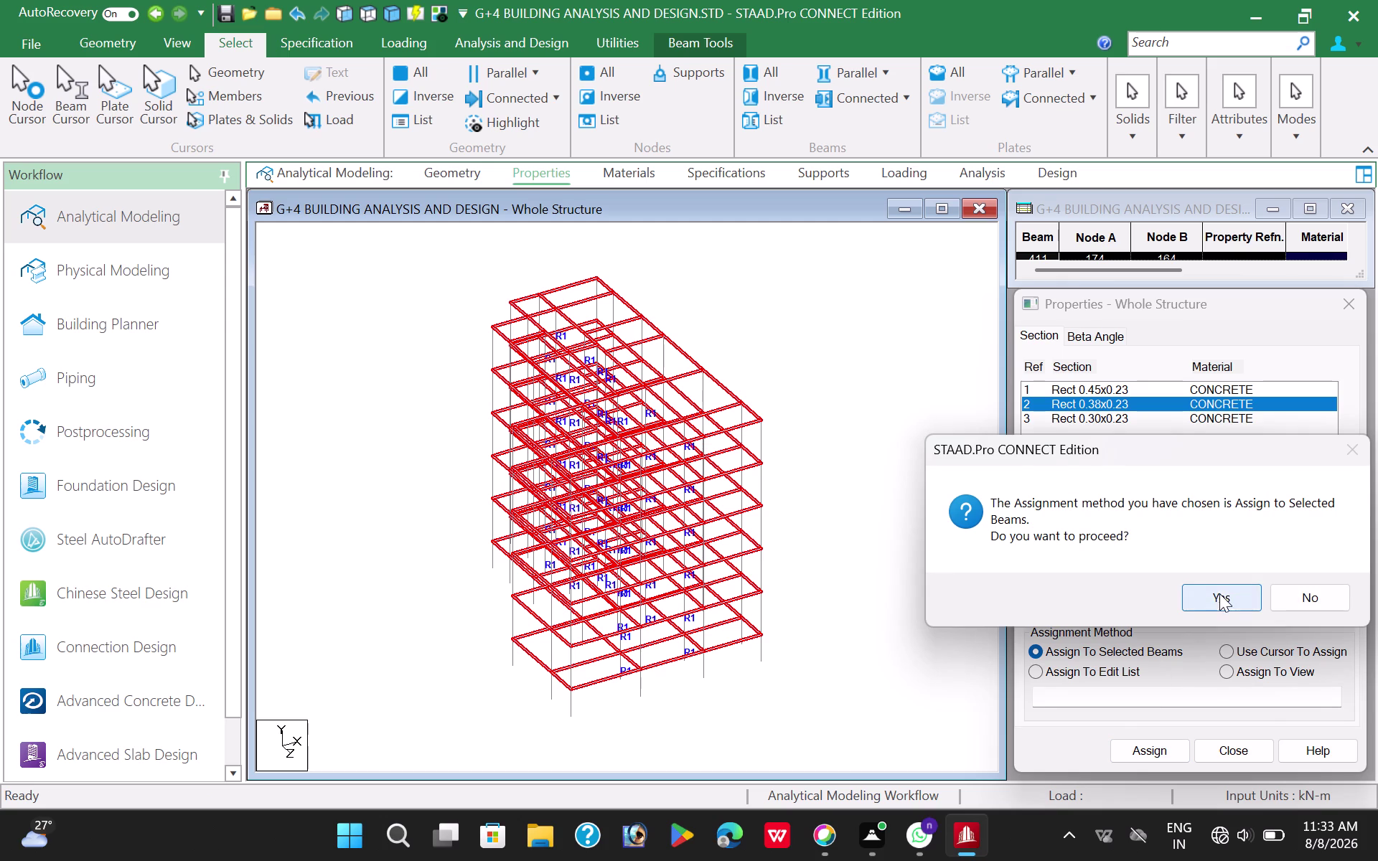
click(1116, 416)
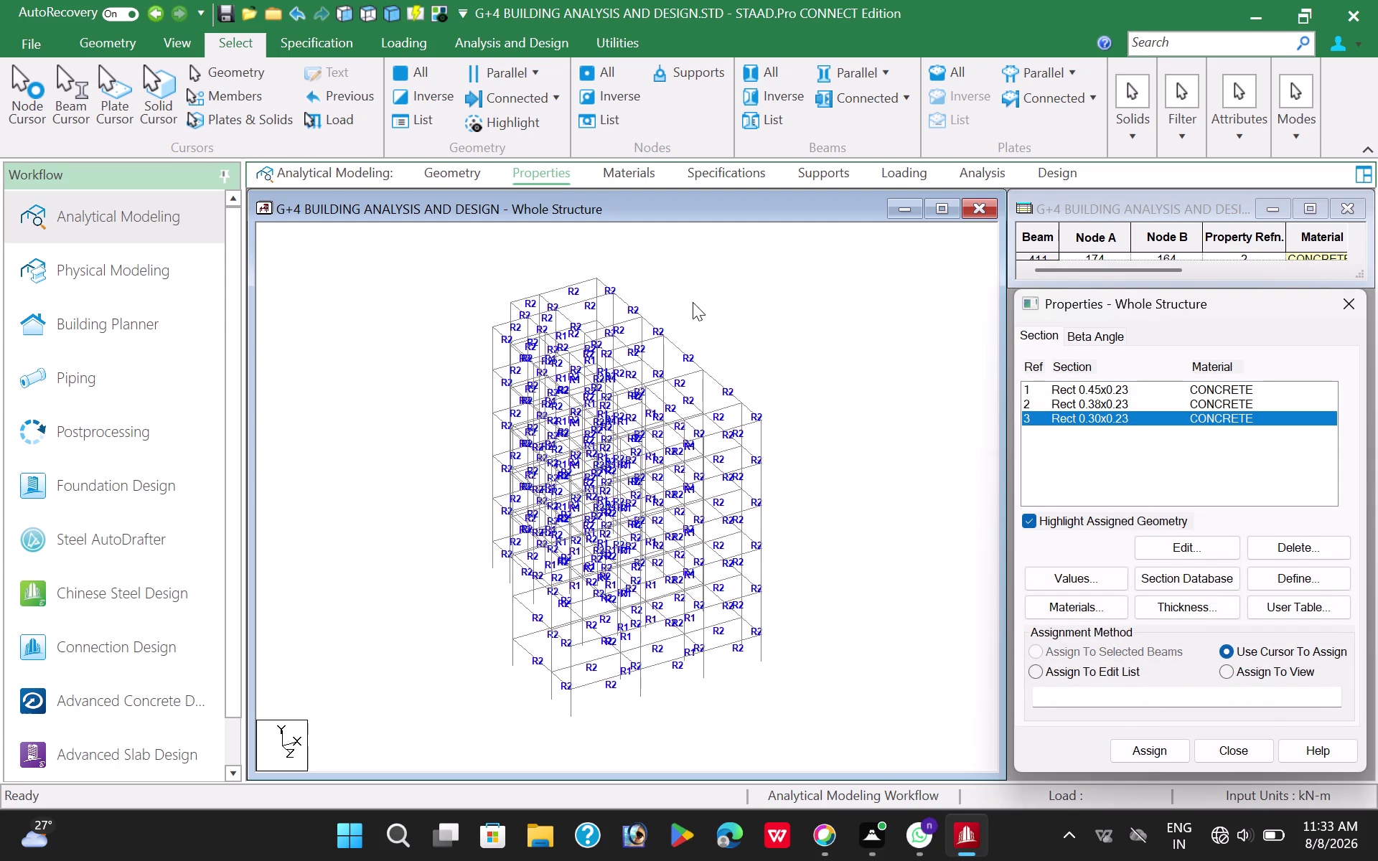
click(366, 15)
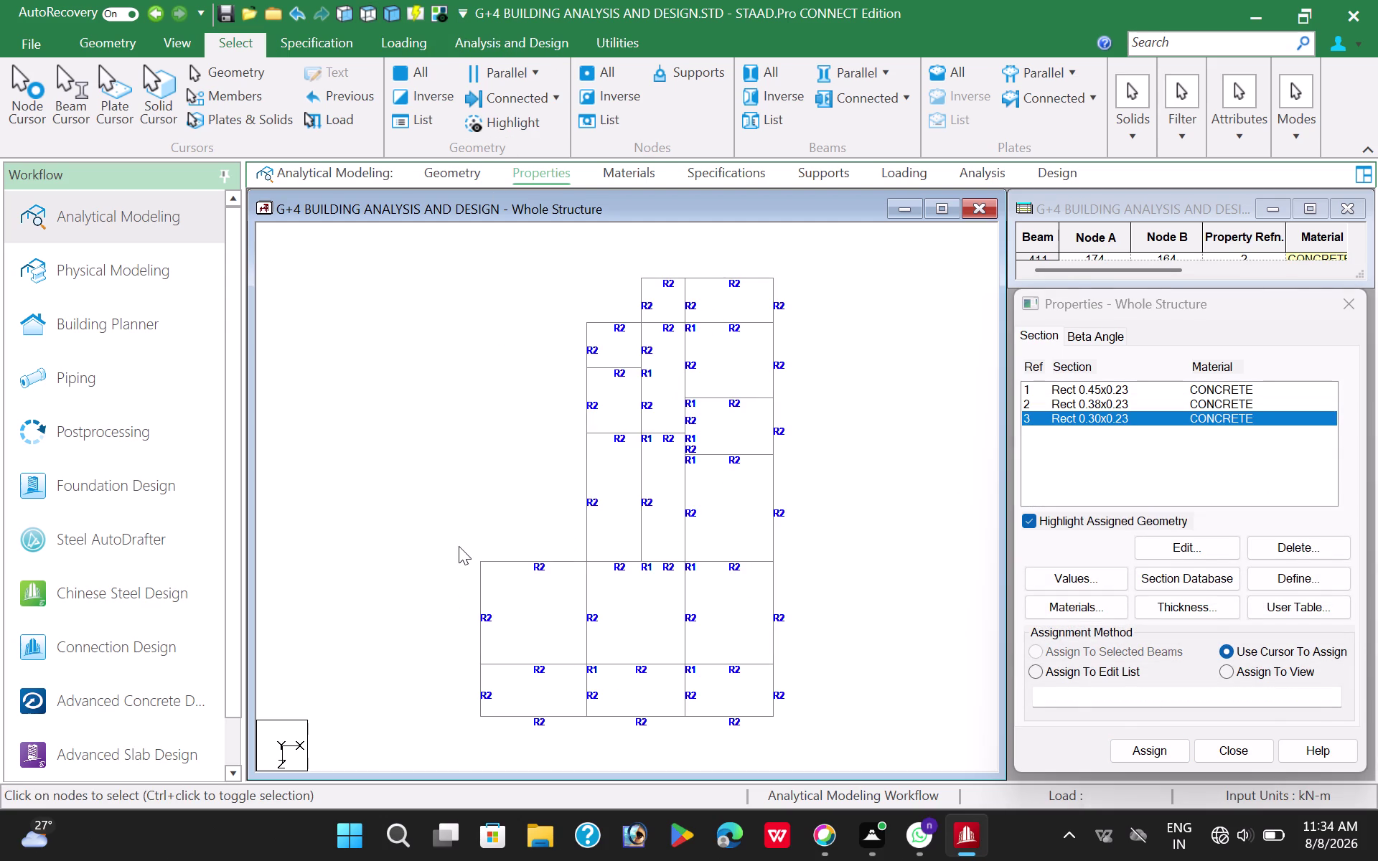
Window-select the remaining columns in plan and check the selection in isometric view.
drag(459, 547, 490, 580)
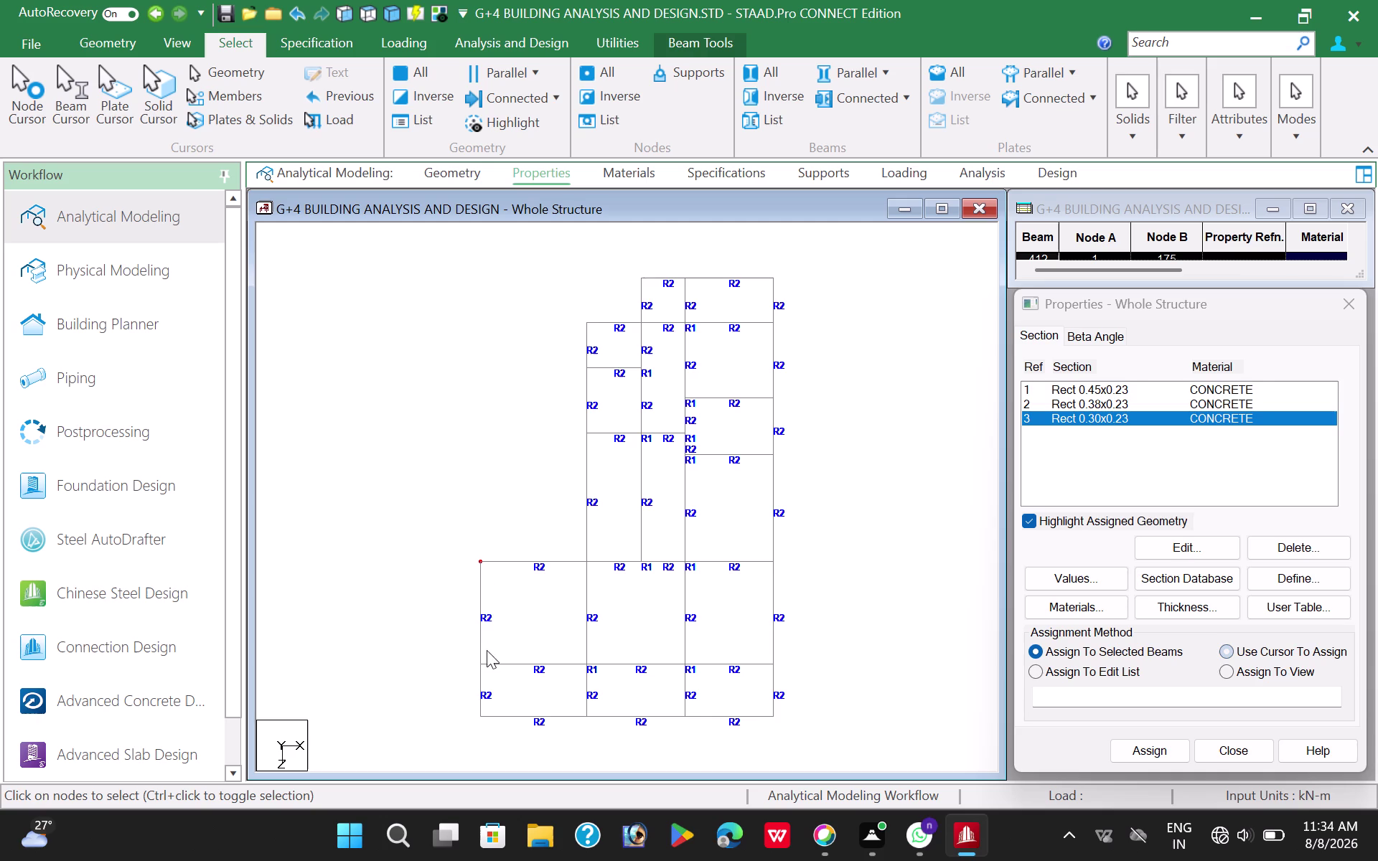
drag(471, 655, 510, 679)
drag(459, 699, 495, 730)
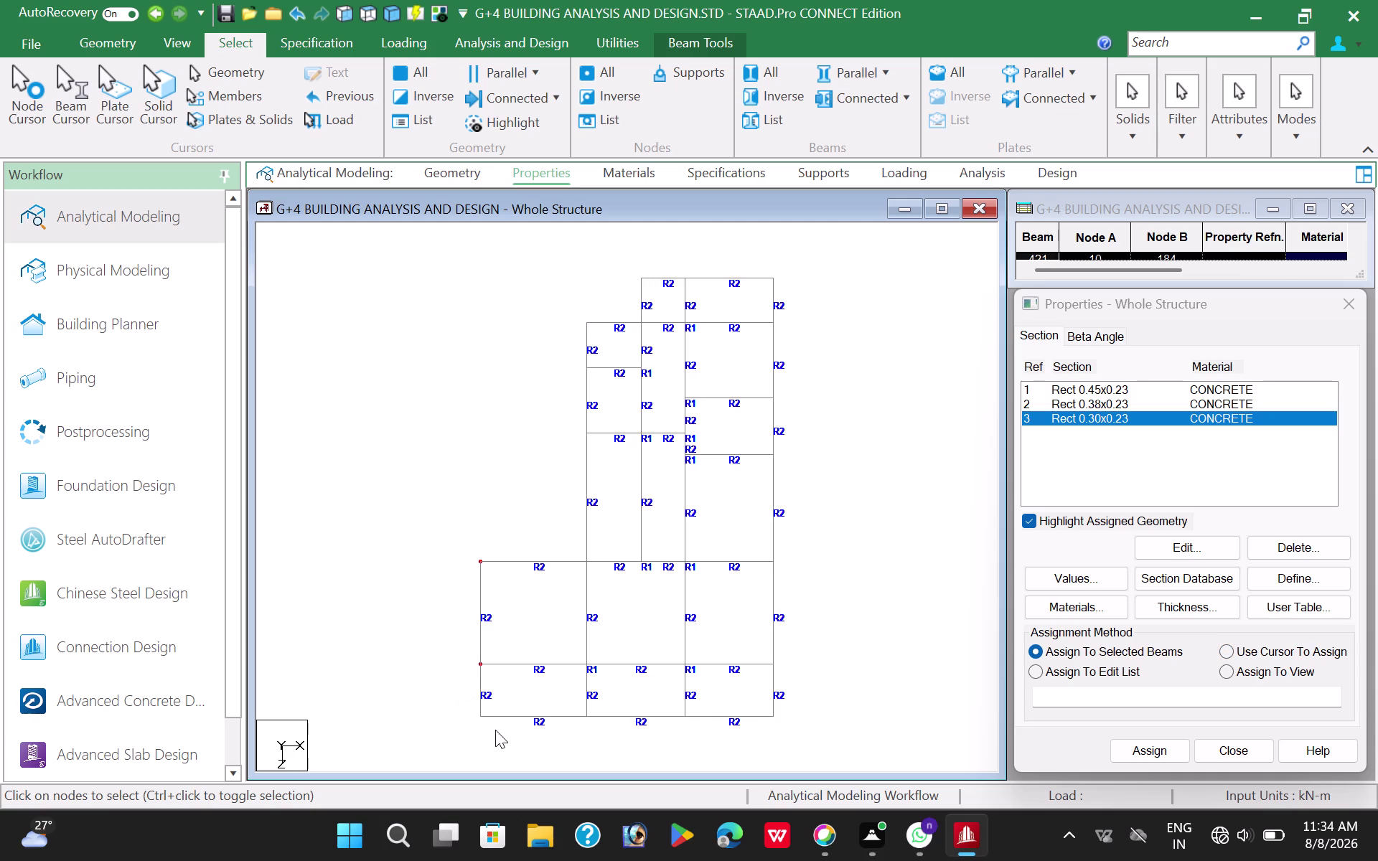
drag(571, 703, 595, 723)
drag(677, 707, 686, 717)
drag(766, 707, 774, 729)
drag(763, 650, 786, 672)
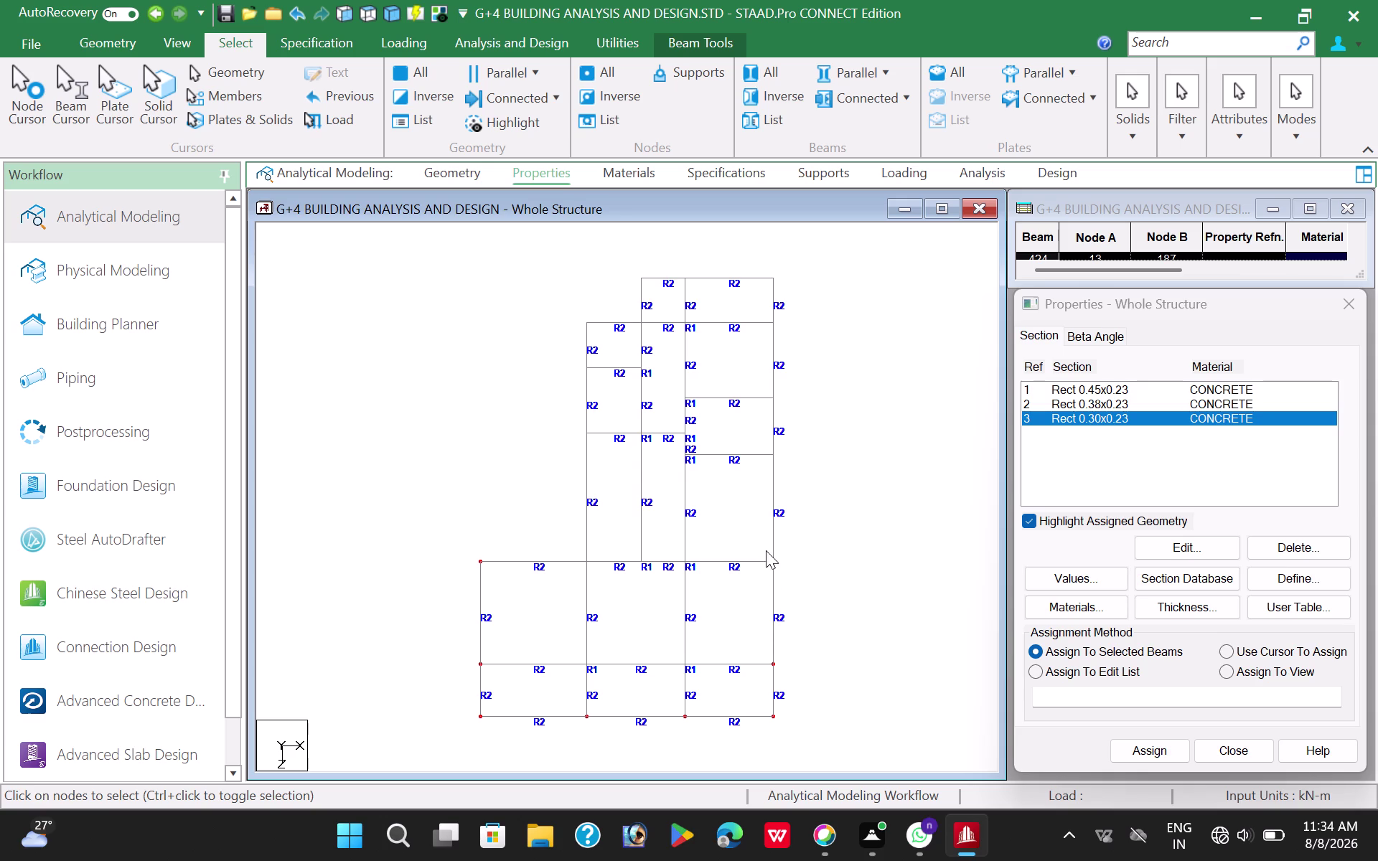
drag(769, 545, 787, 587)
click(772, 542)
drag(765, 547, 785, 600)
drag(756, 443, 784, 474)
drag(761, 384, 780, 423)
drag(757, 311, 762, 312)
drag(762, 312, 788, 335)
drag(763, 263, 778, 294)
drag(675, 268, 687, 295)
drag(632, 268, 645, 290)
drag(632, 311, 645, 335)
drag(574, 314, 593, 333)
drag(572, 354, 605, 380)
drag(606, 379, 606, 380)
drag(575, 408, 592, 441)
drag(574, 539, 593, 574)
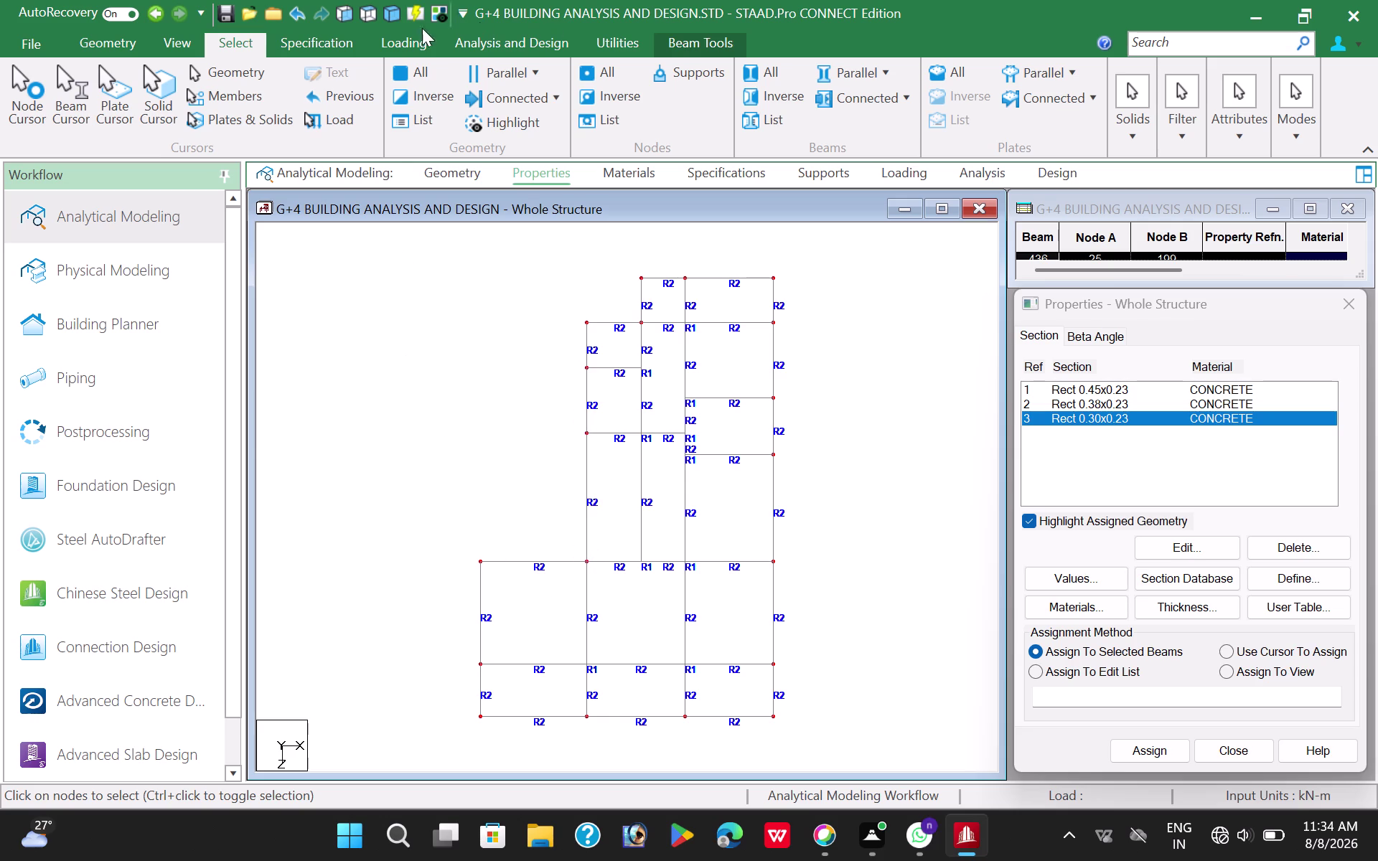
click(389, 12)
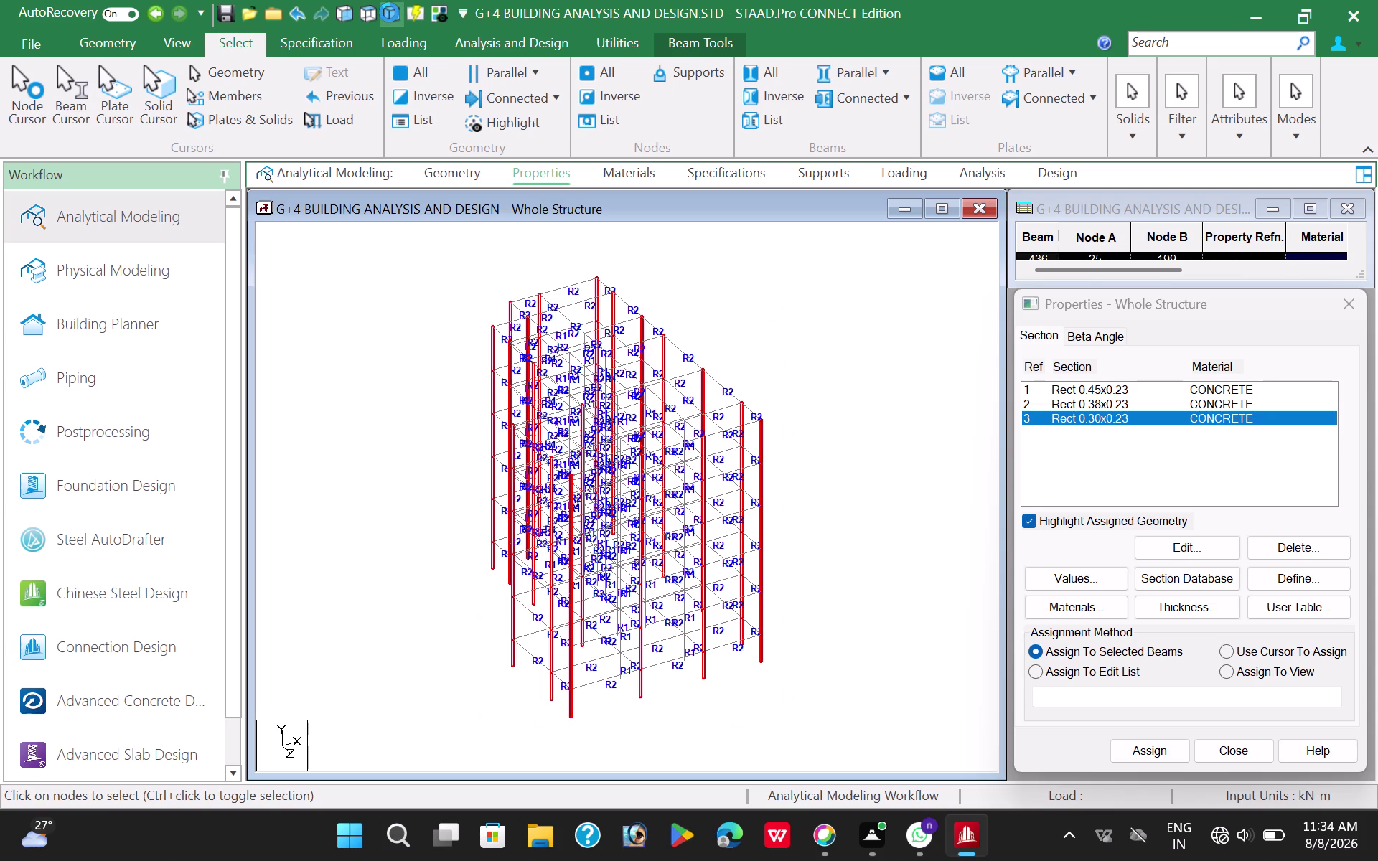
click(370, 16)
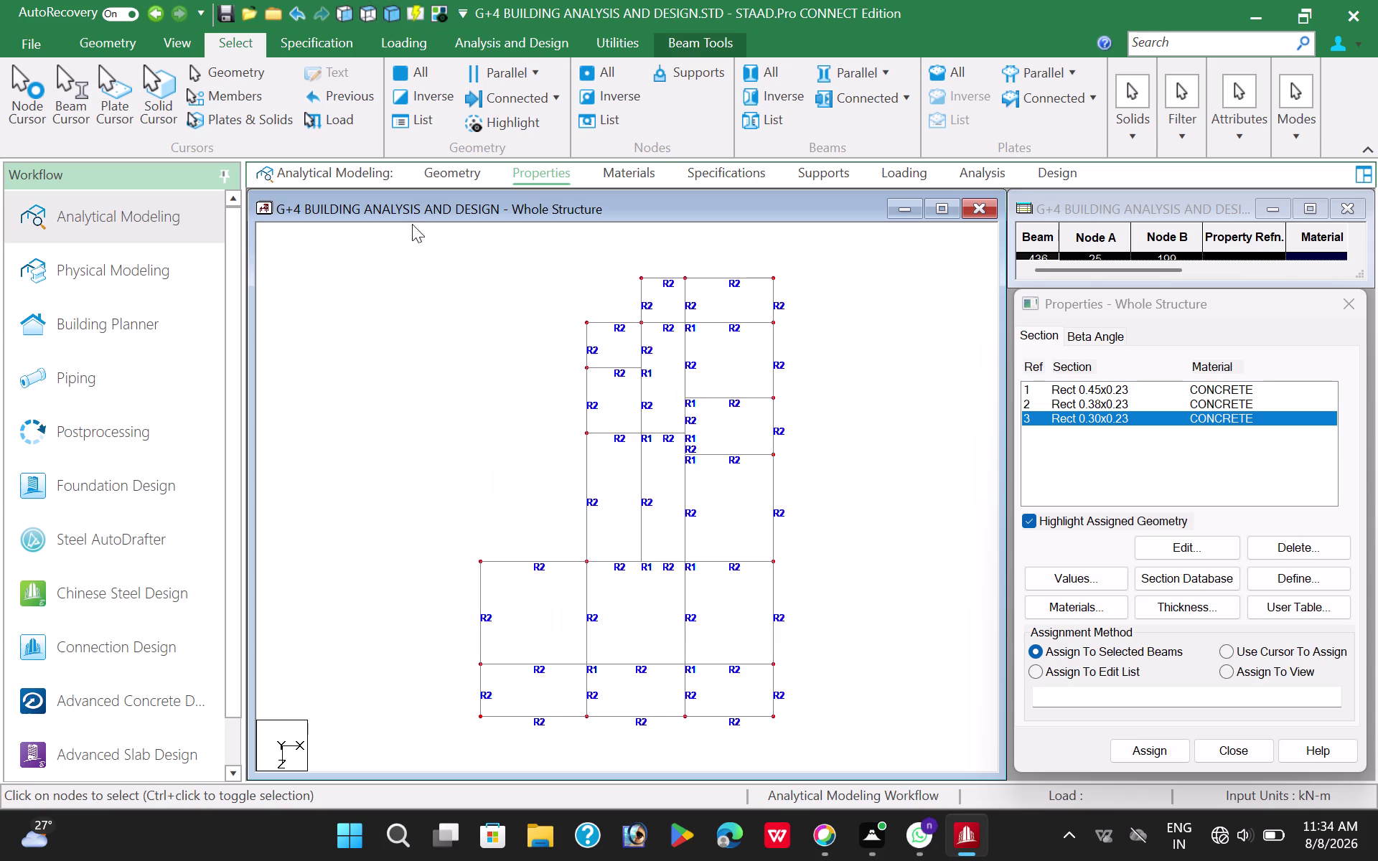
Assign Rect 0.30x0.23 as R3, then highlight each of the three sections to verify.
click(1140, 754)
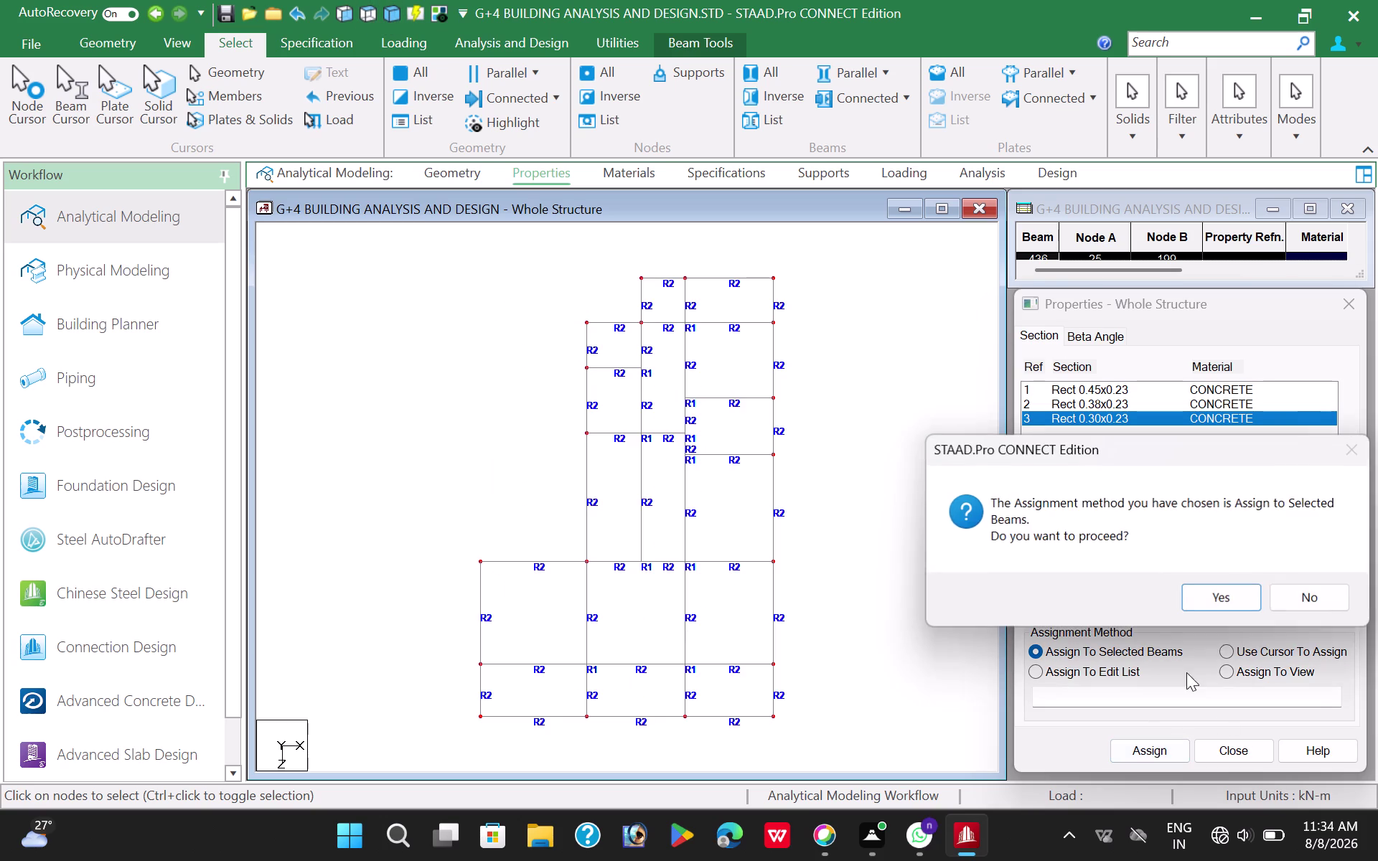
click(1229, 597)
click(441, 395)
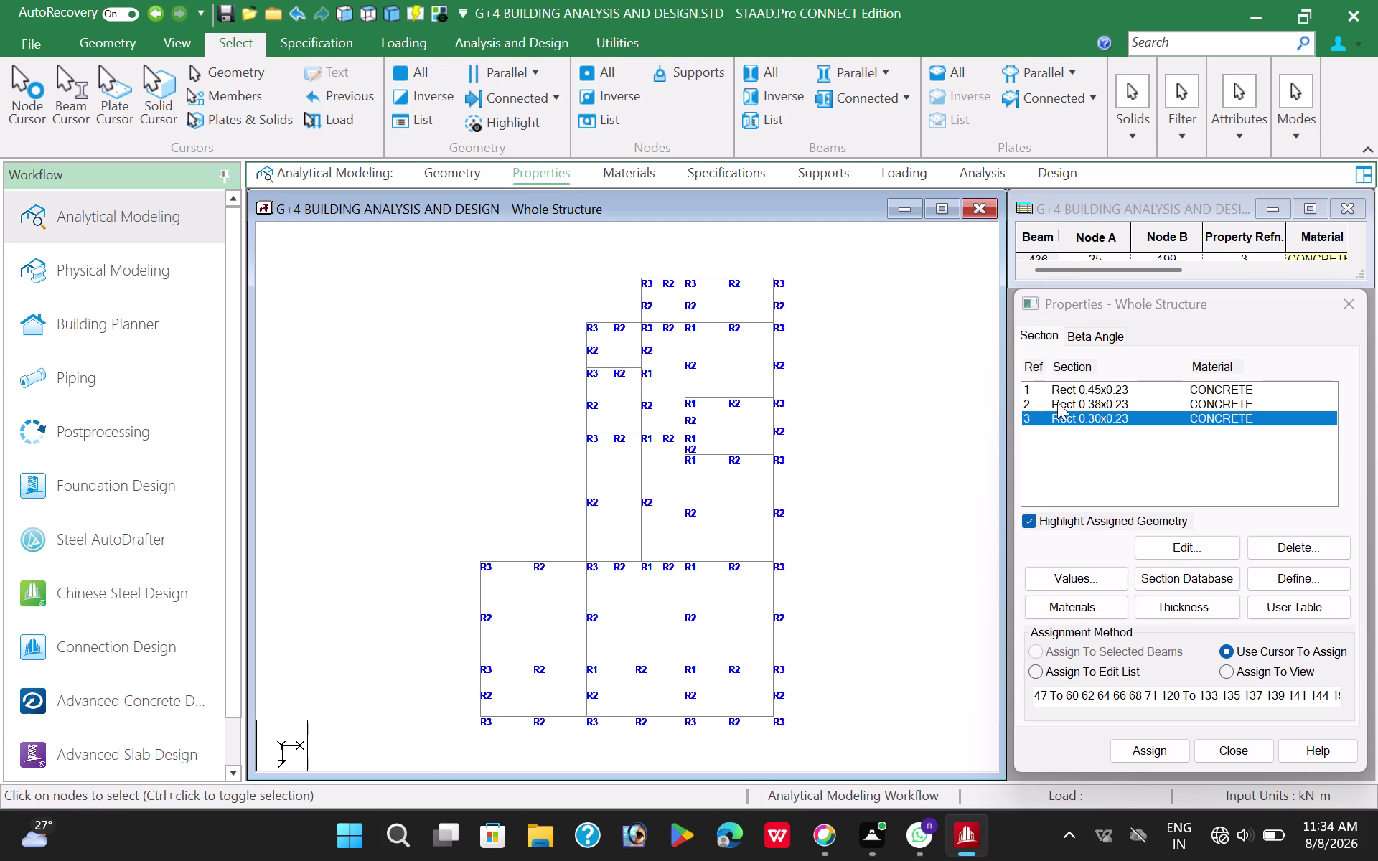
click(1084, 392)
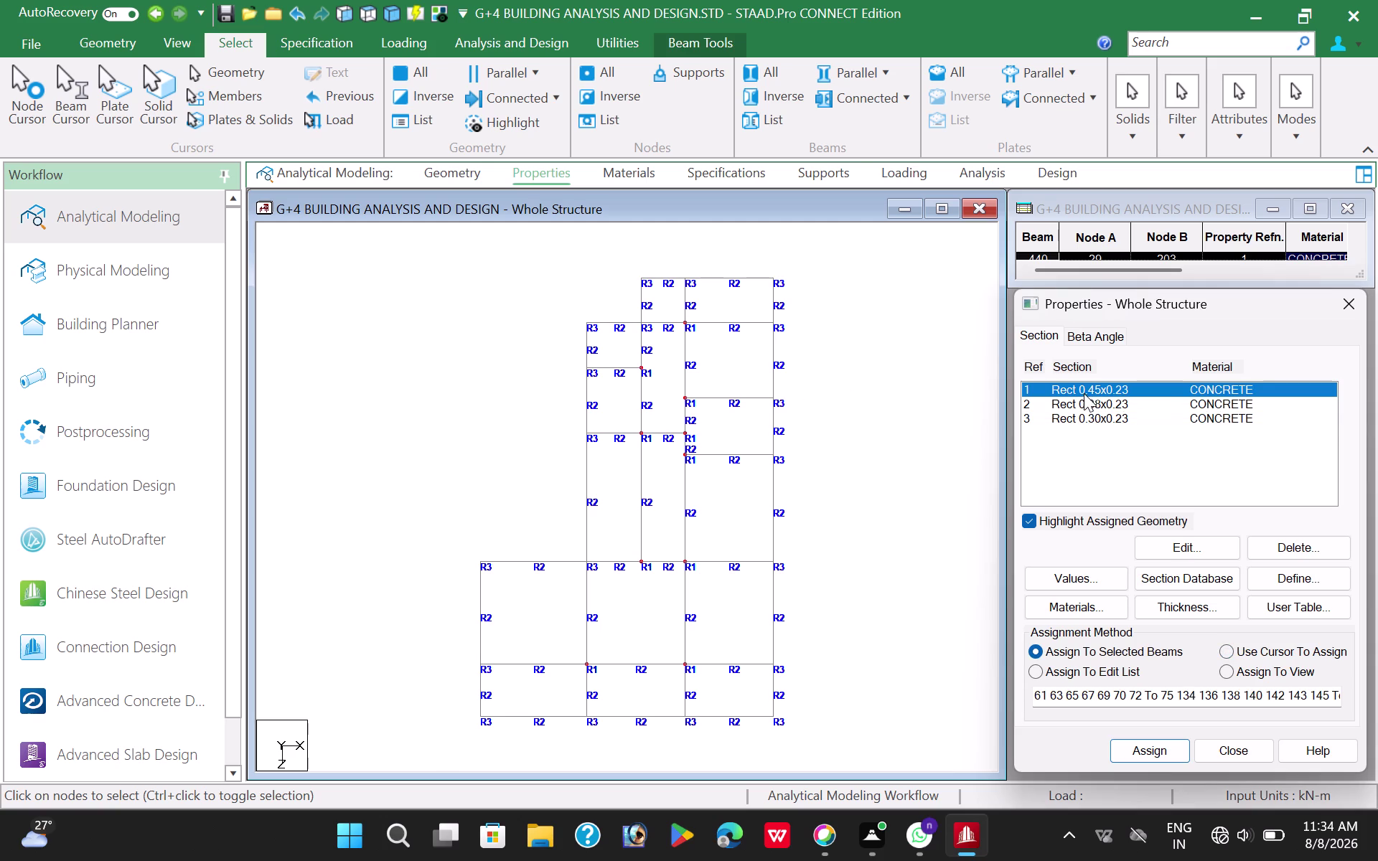
click(1087, 402)
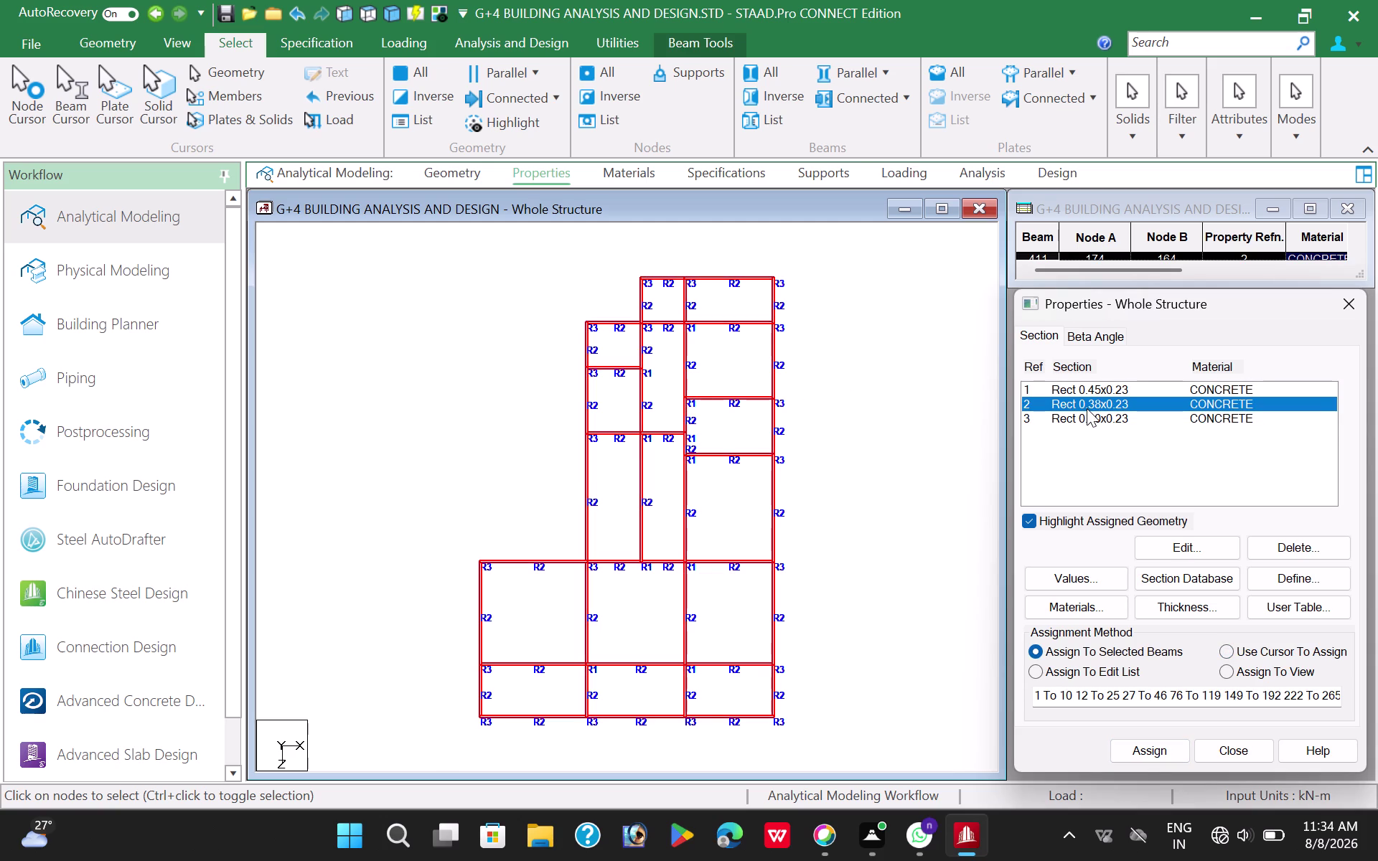
click(1087, 413)
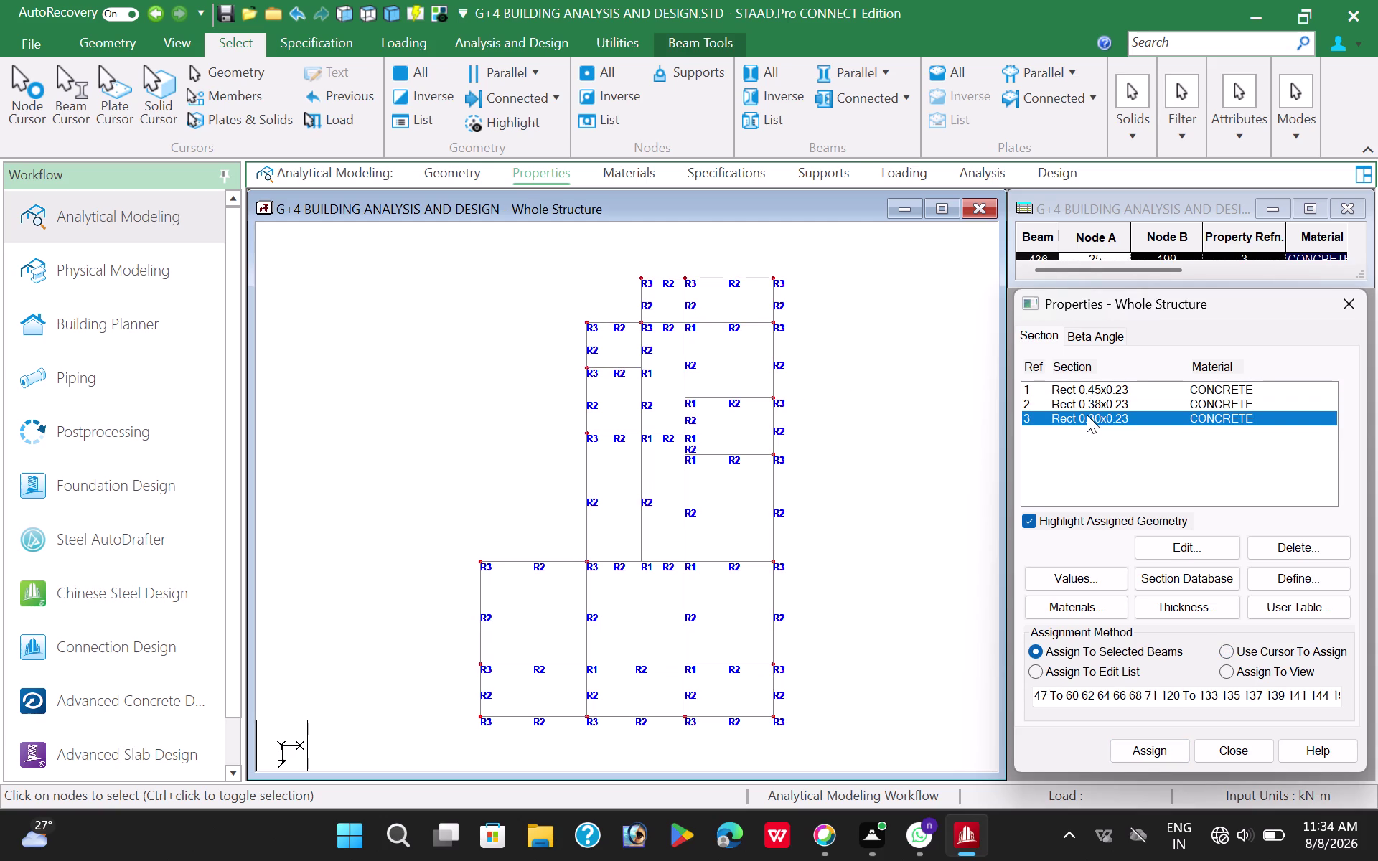
click(430, 402)
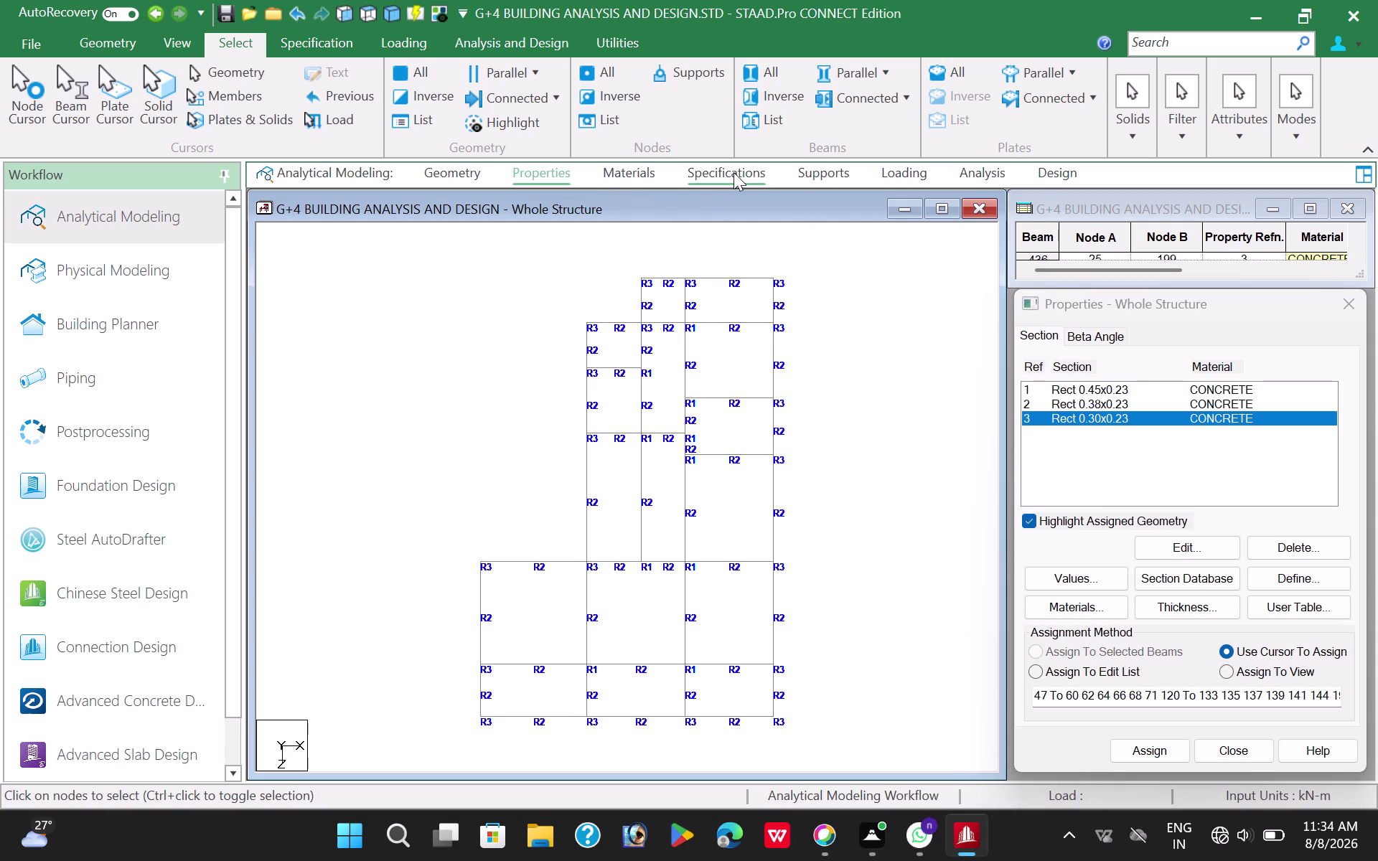
click(826, 175)
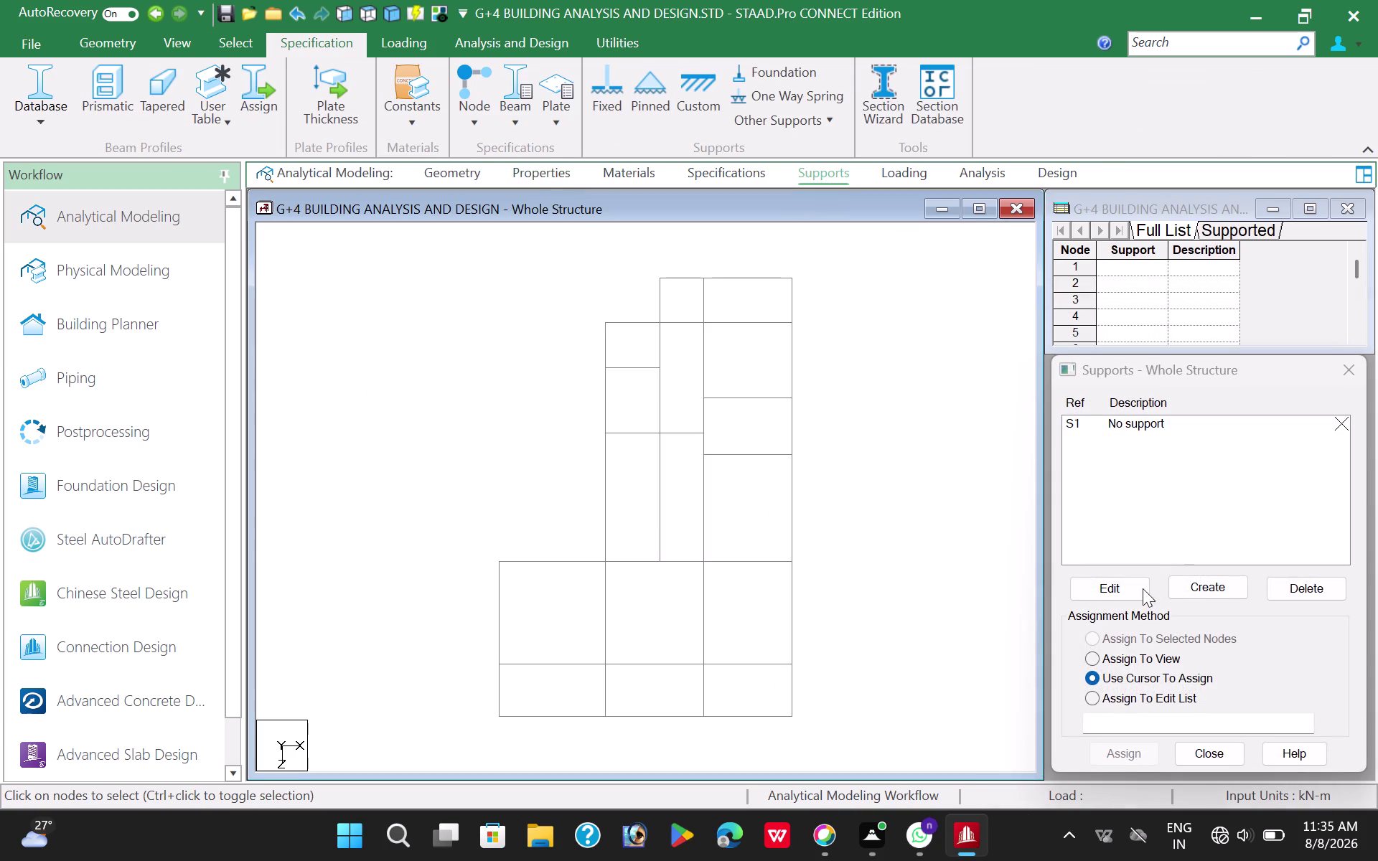
Create fixed Support 2 and assign it to the base nodes in front view.
click(1200, 585)
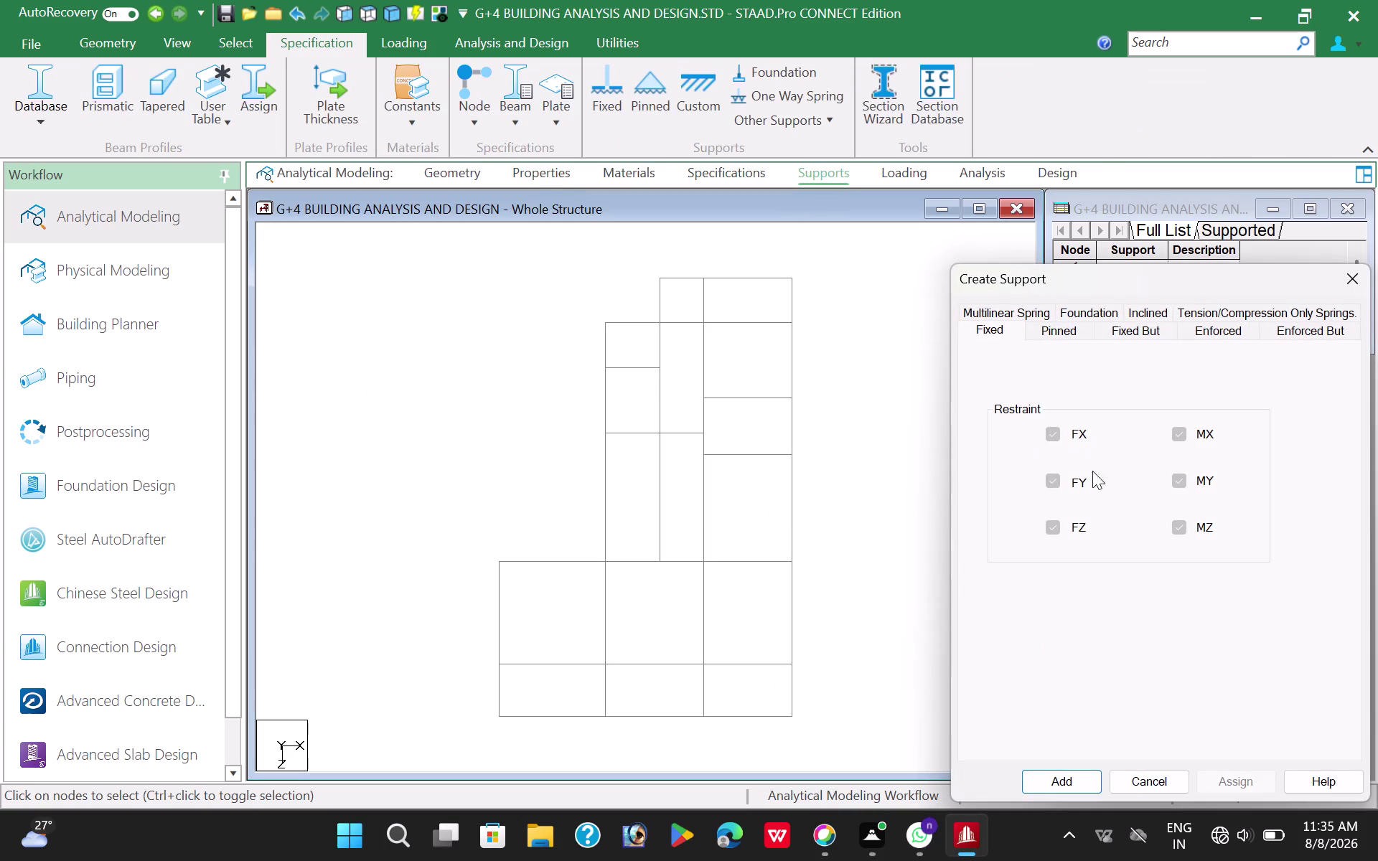
click(1052, 784)
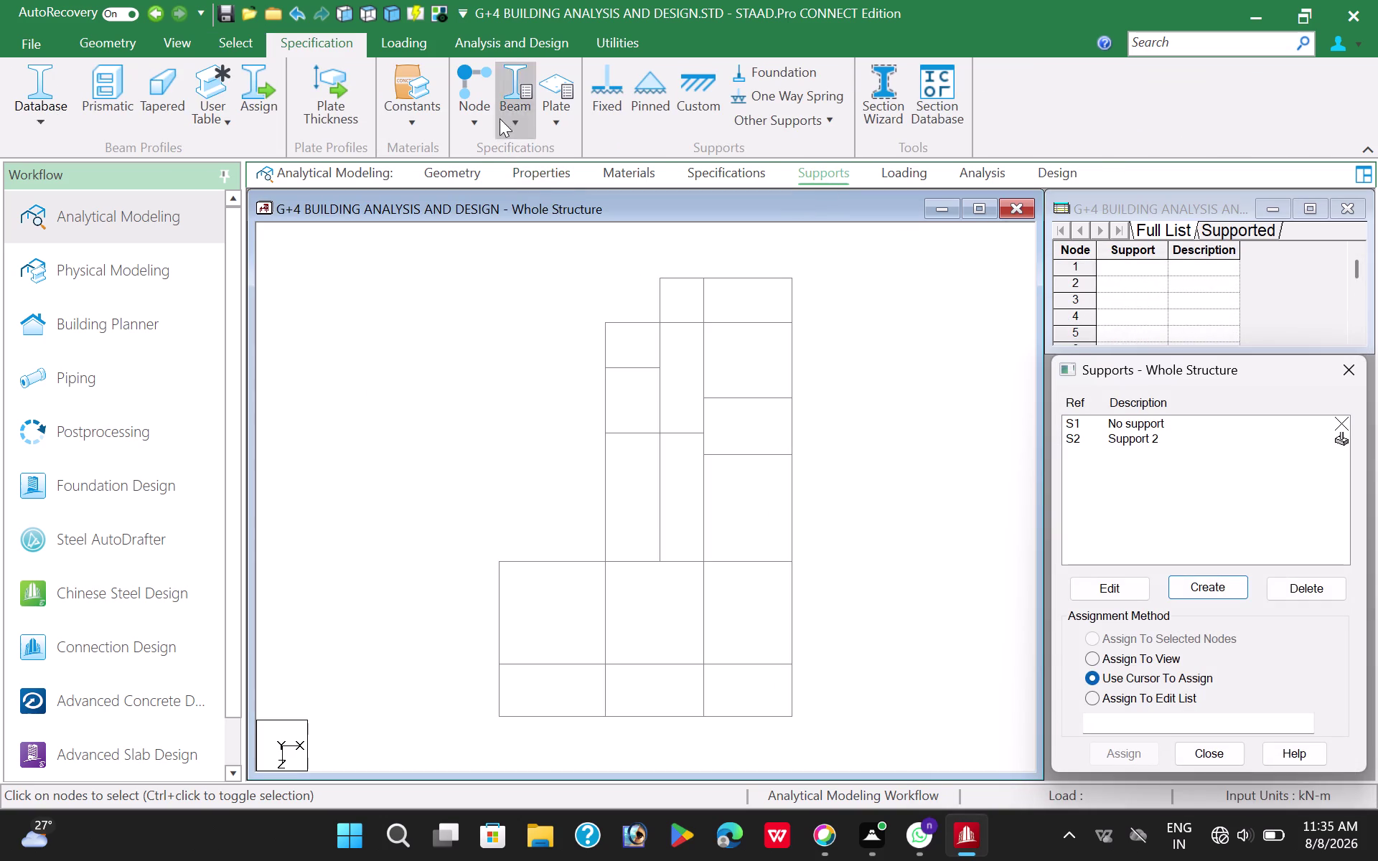
click(344, 15)
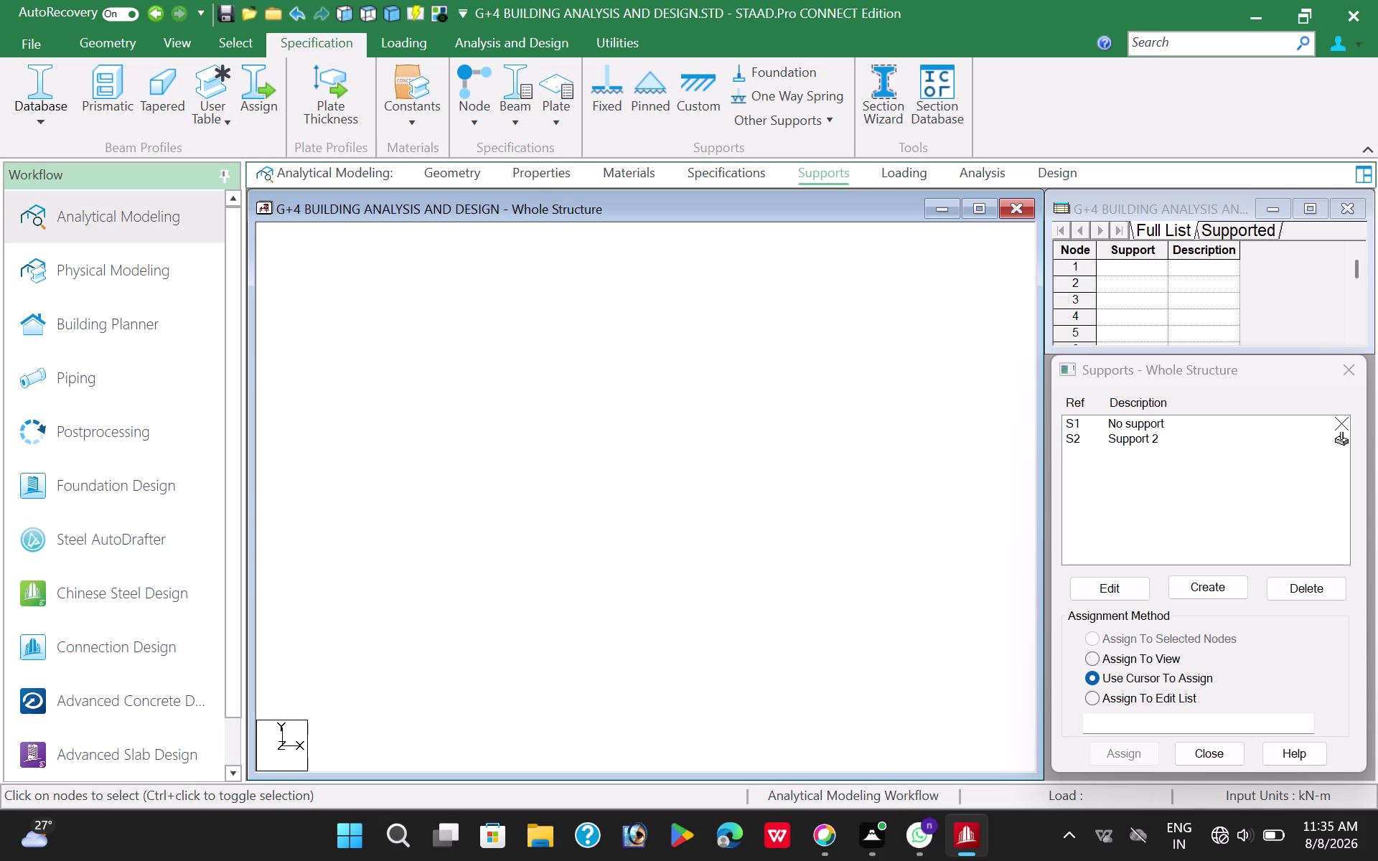
click(1152, 443)
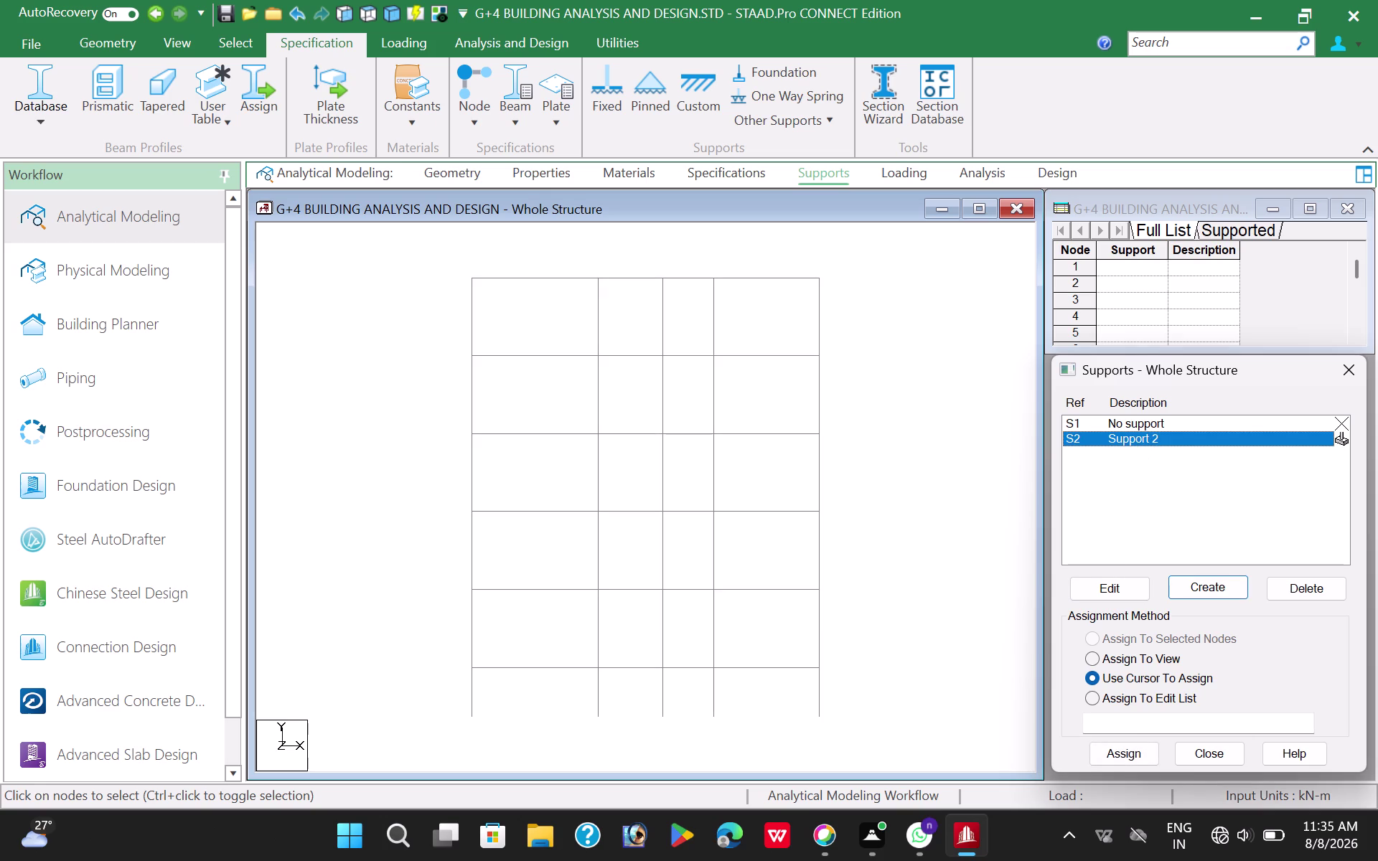
drag(439, 701, 855, 742)
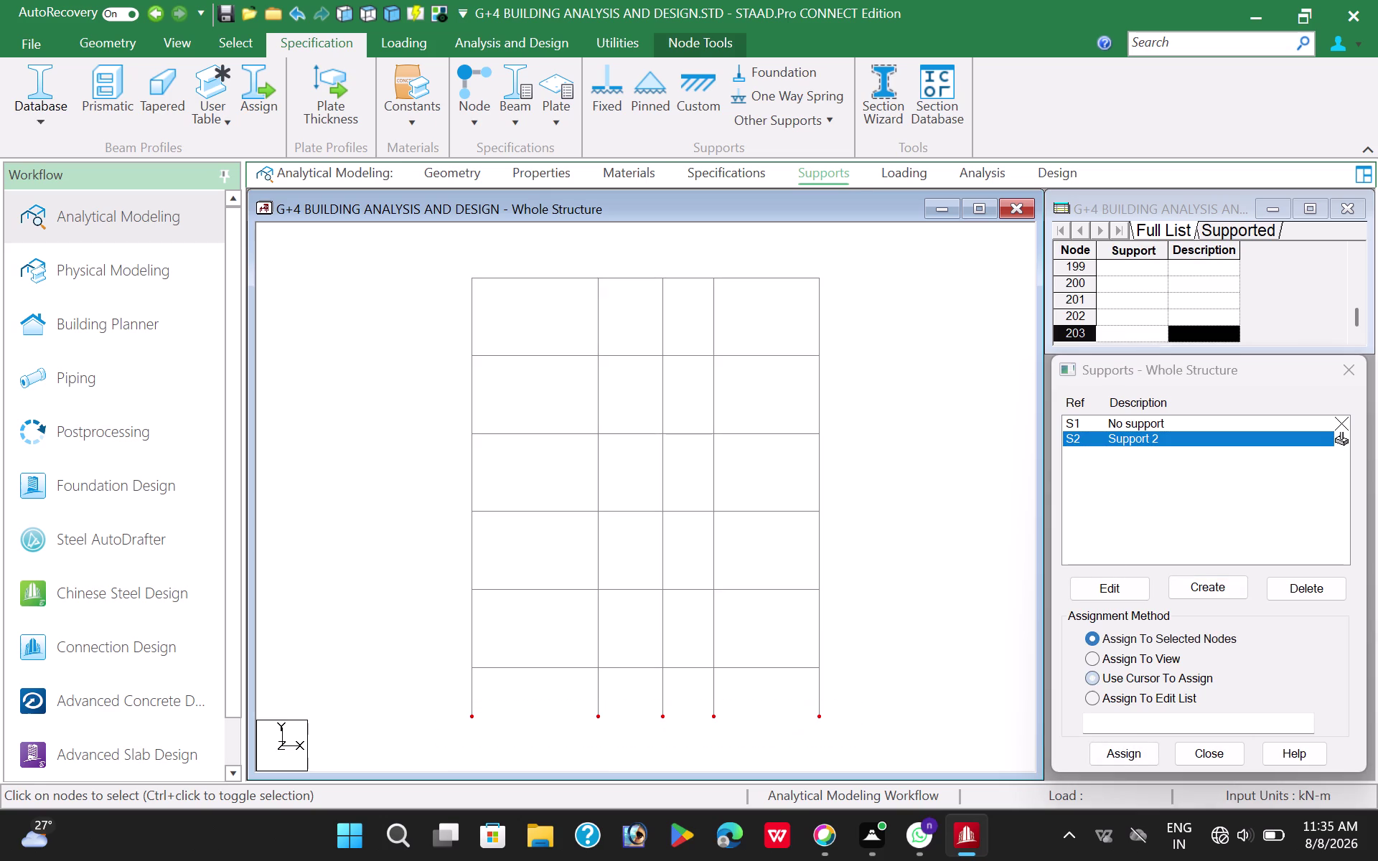
click(1131, 751)
click(1221, 629)
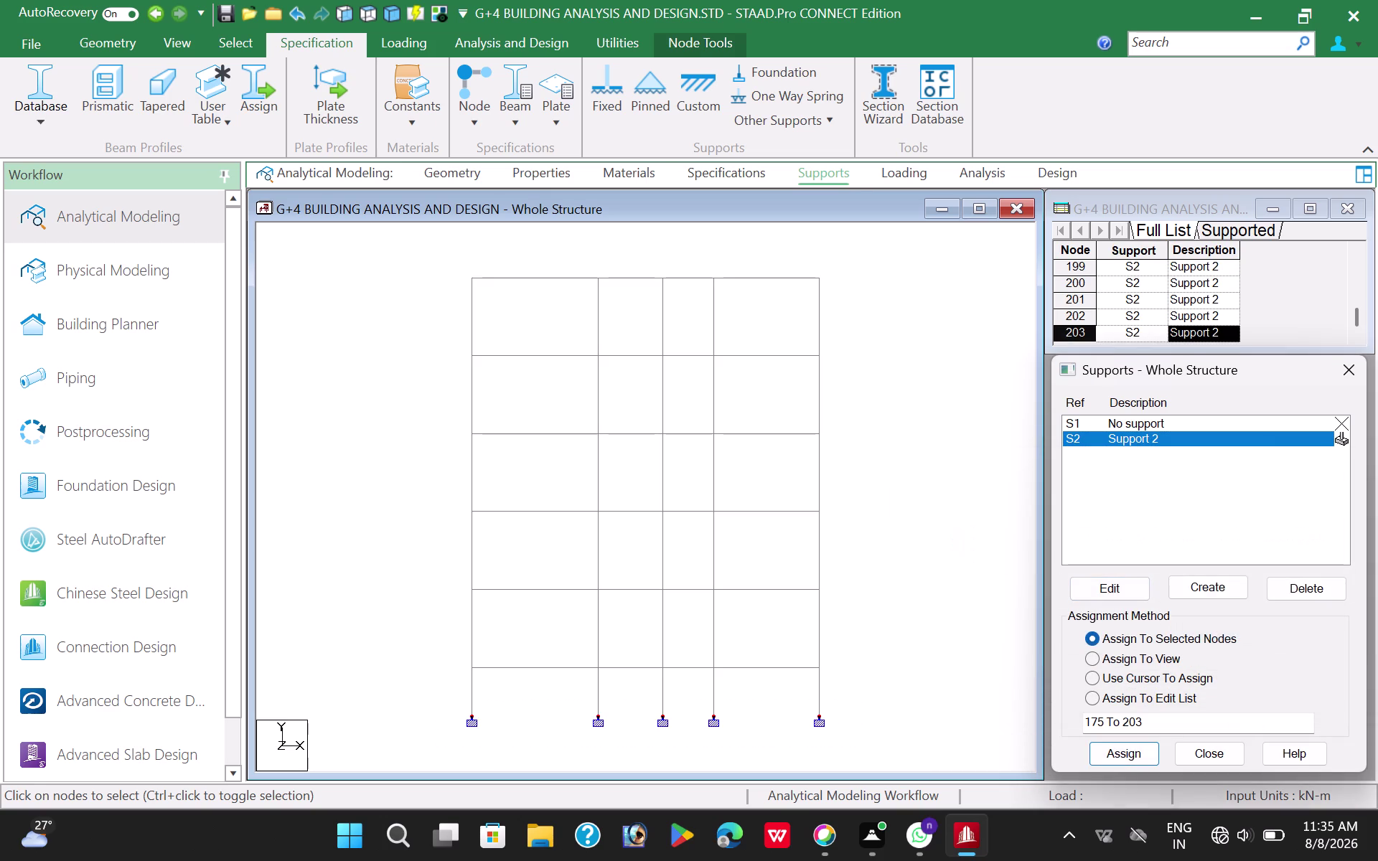
click(934, 454)
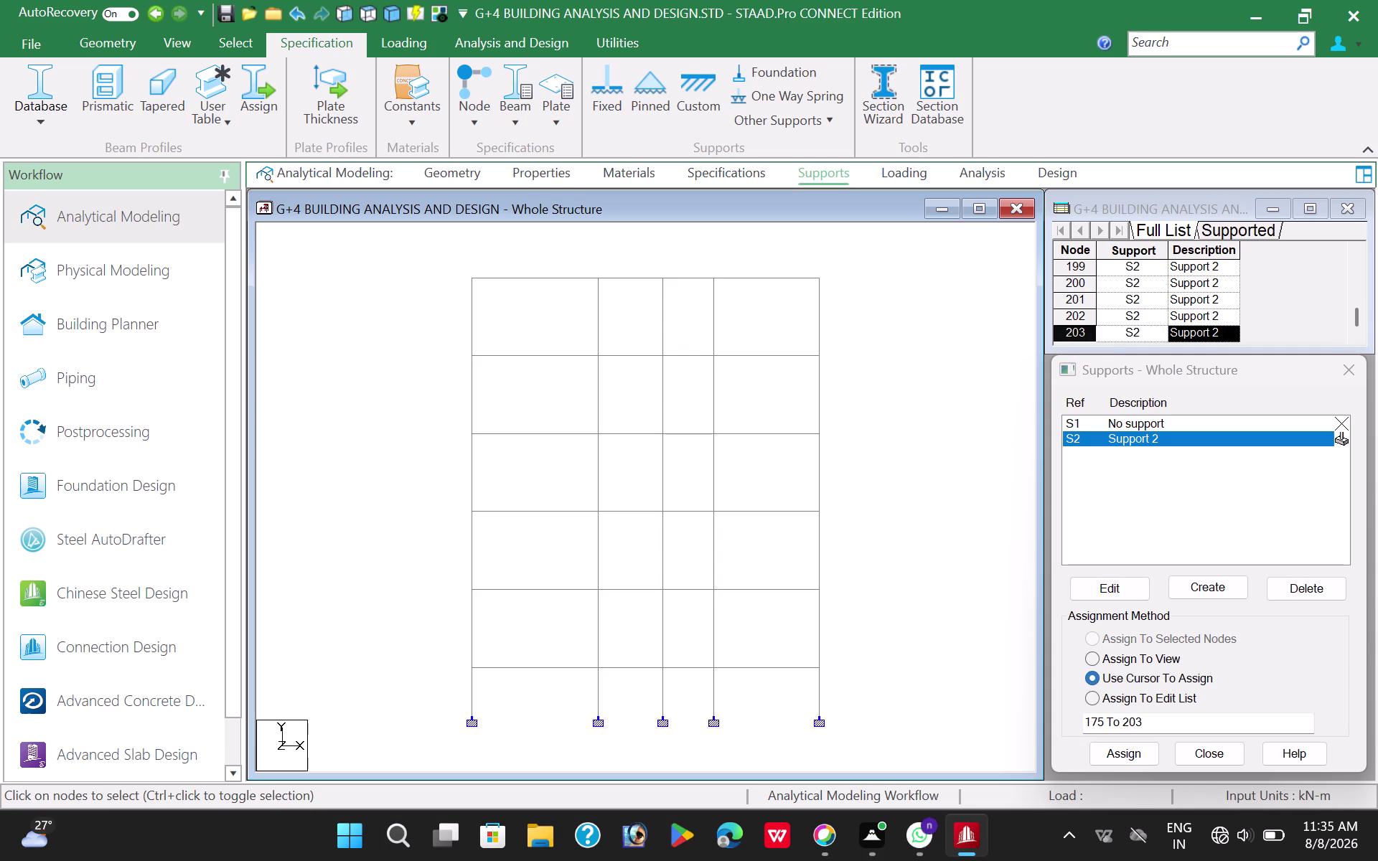
click(909, 176)
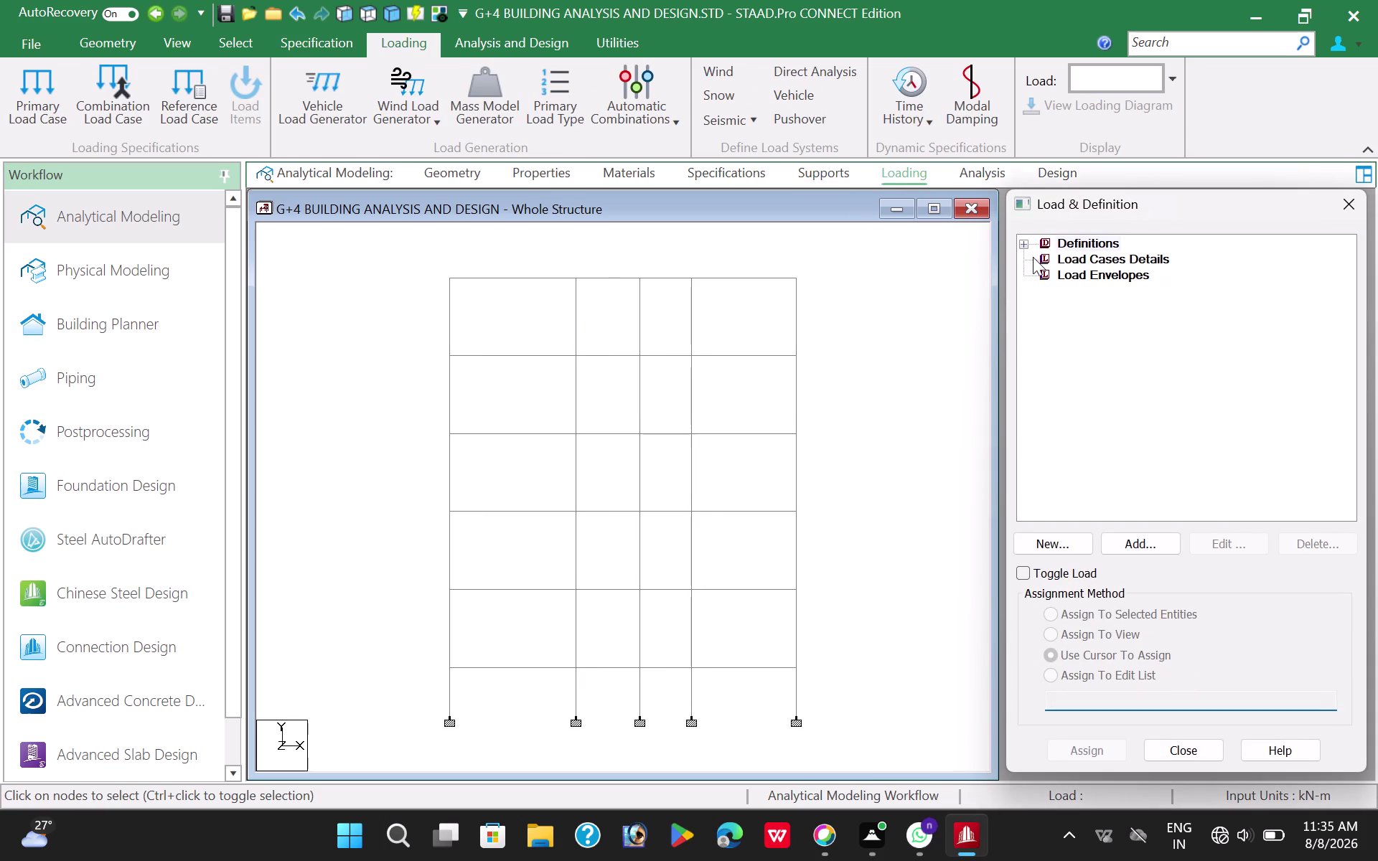
Add primary load case 1 of type Dead with the title DL.
click(1110, 263)
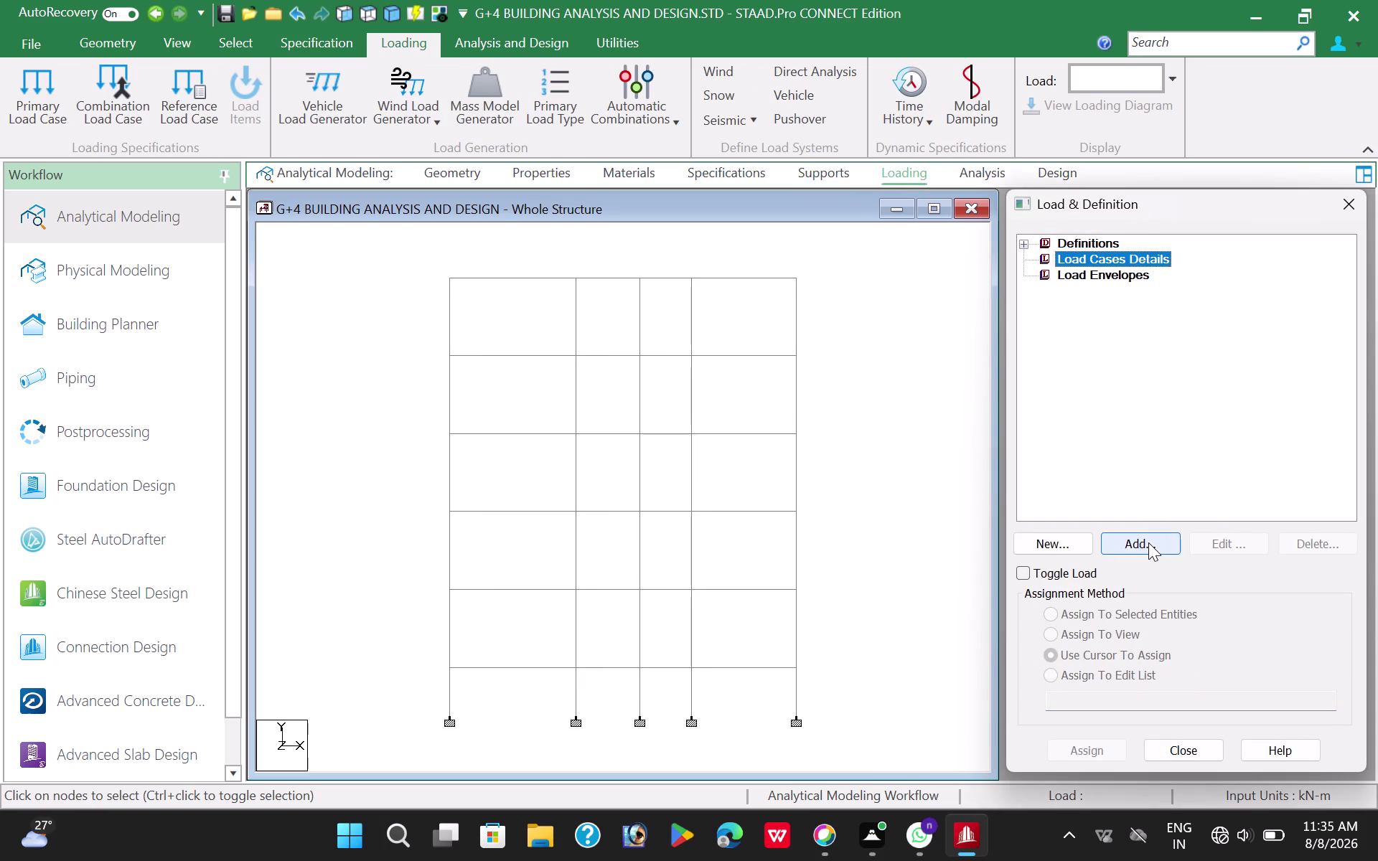
click(1148, 543)
click(875, 308)
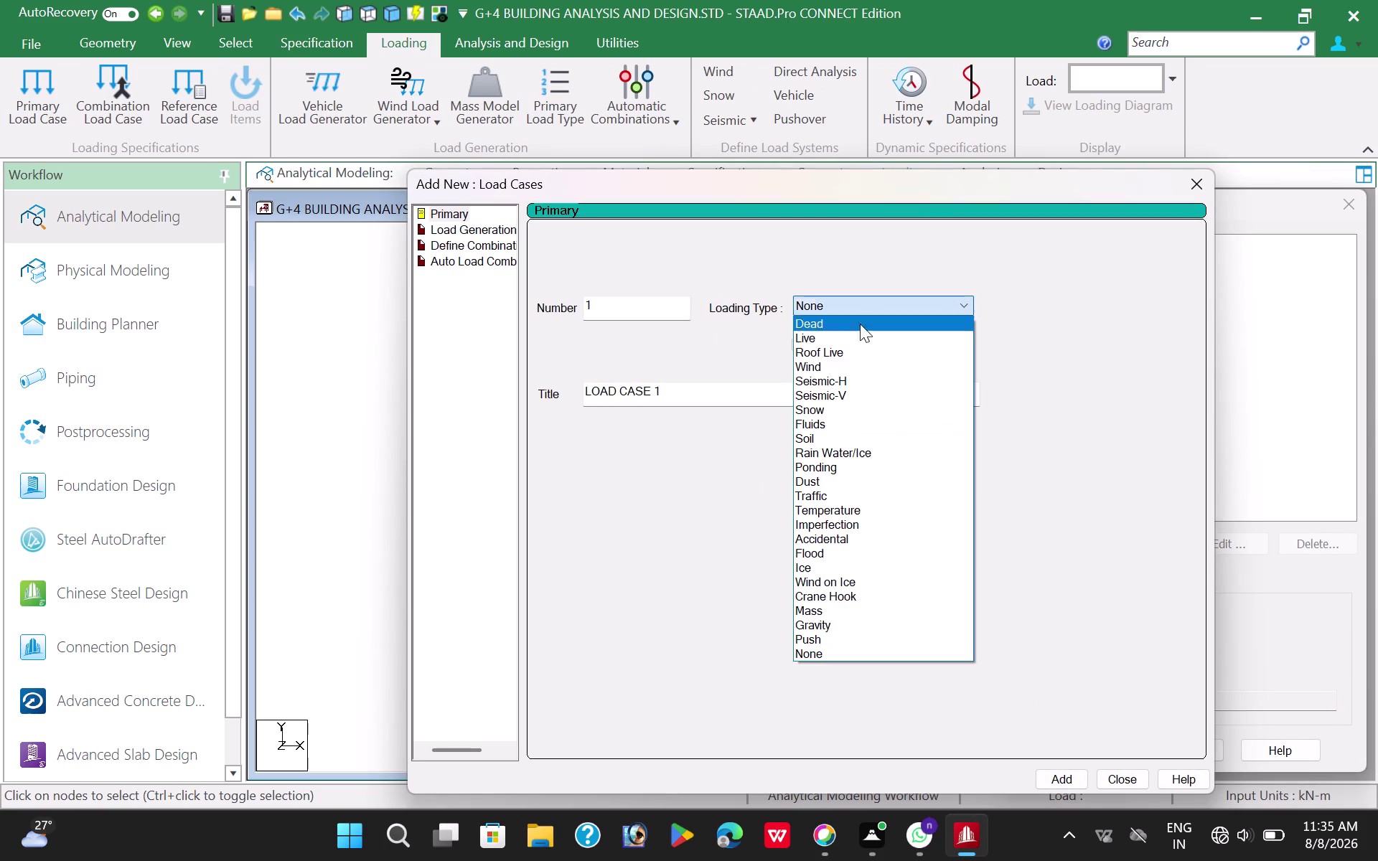
click(851, 327)
drag(677, 398, 484, 417)
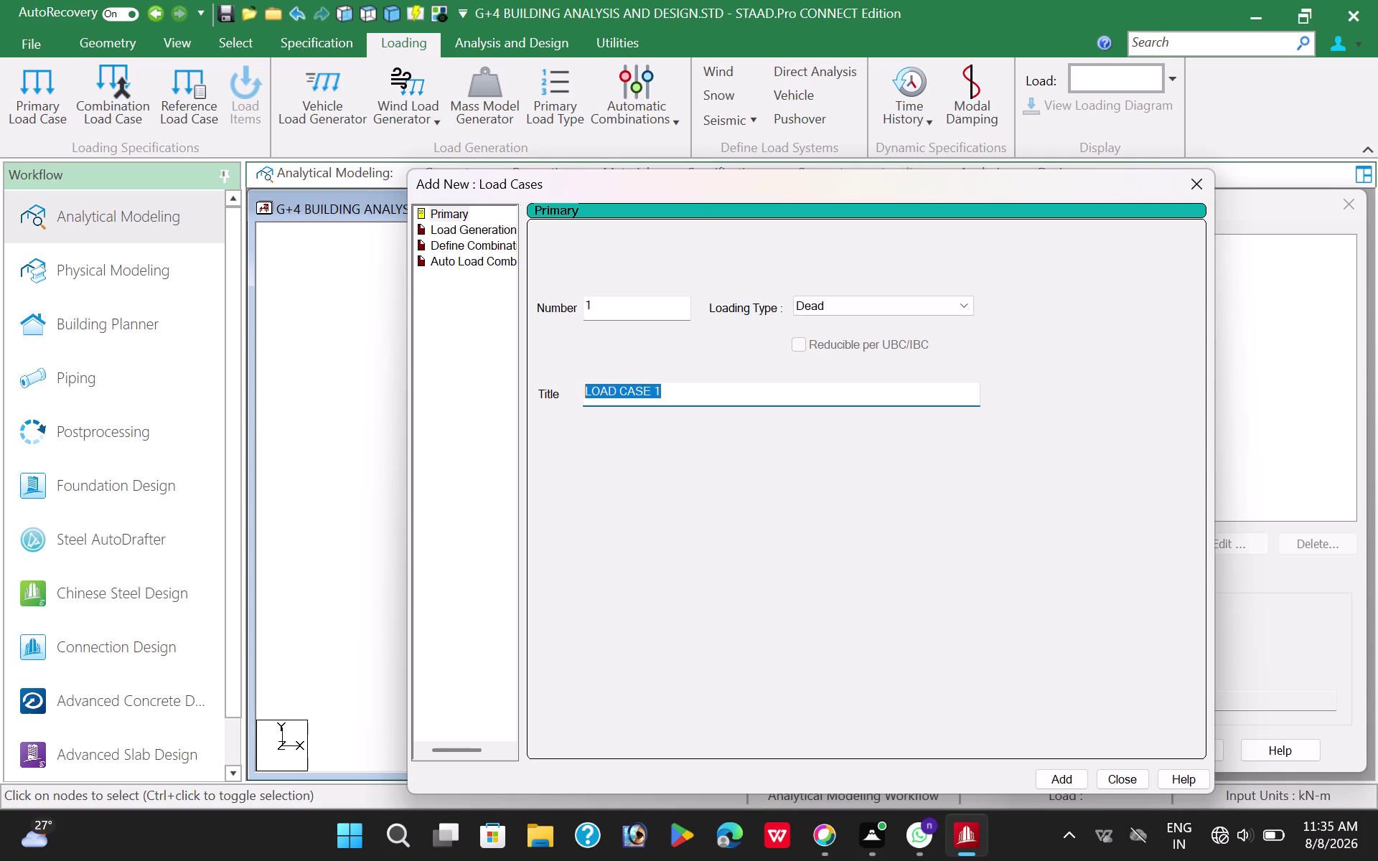
key(d)
key(l)
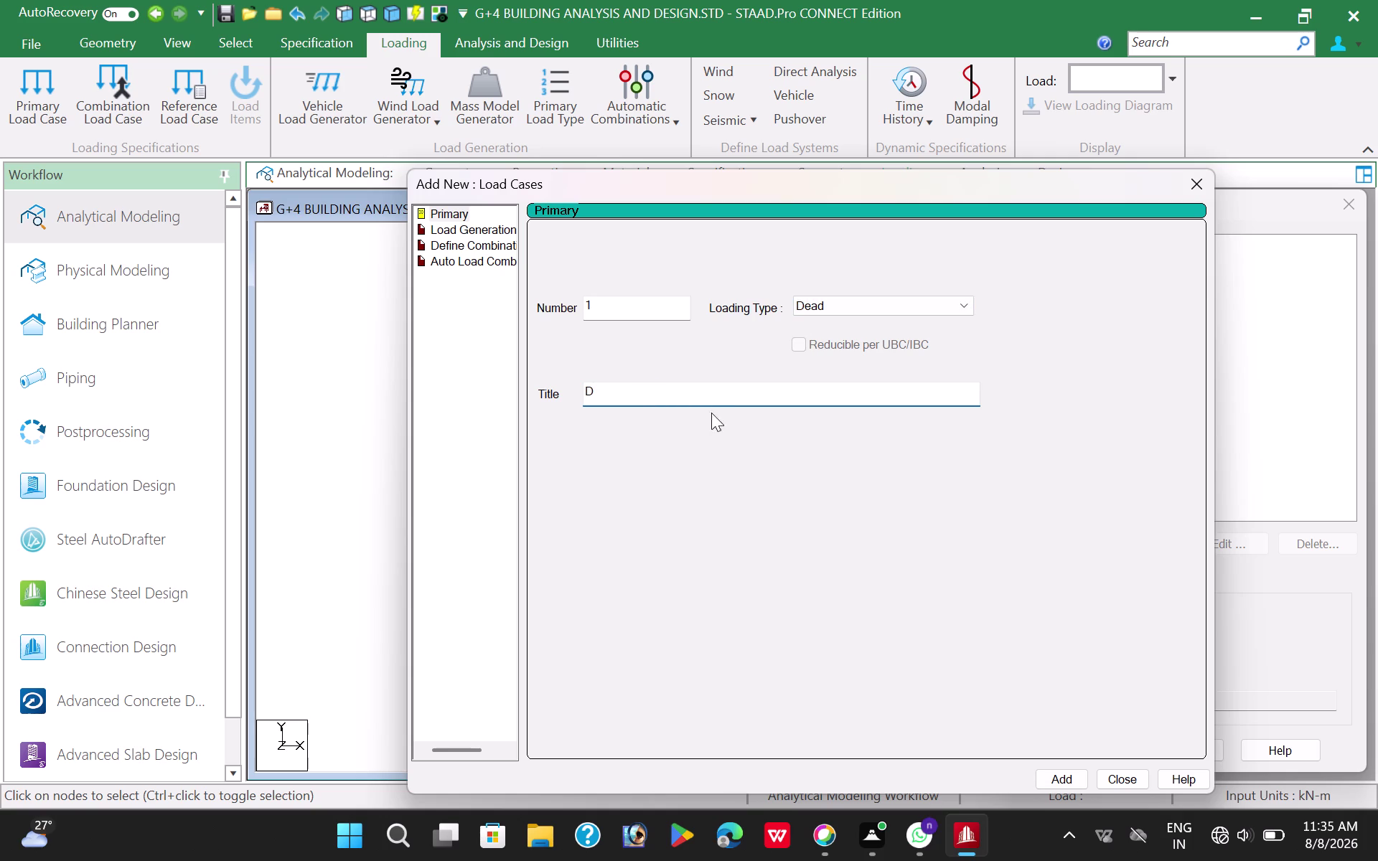
click(1051, 782)
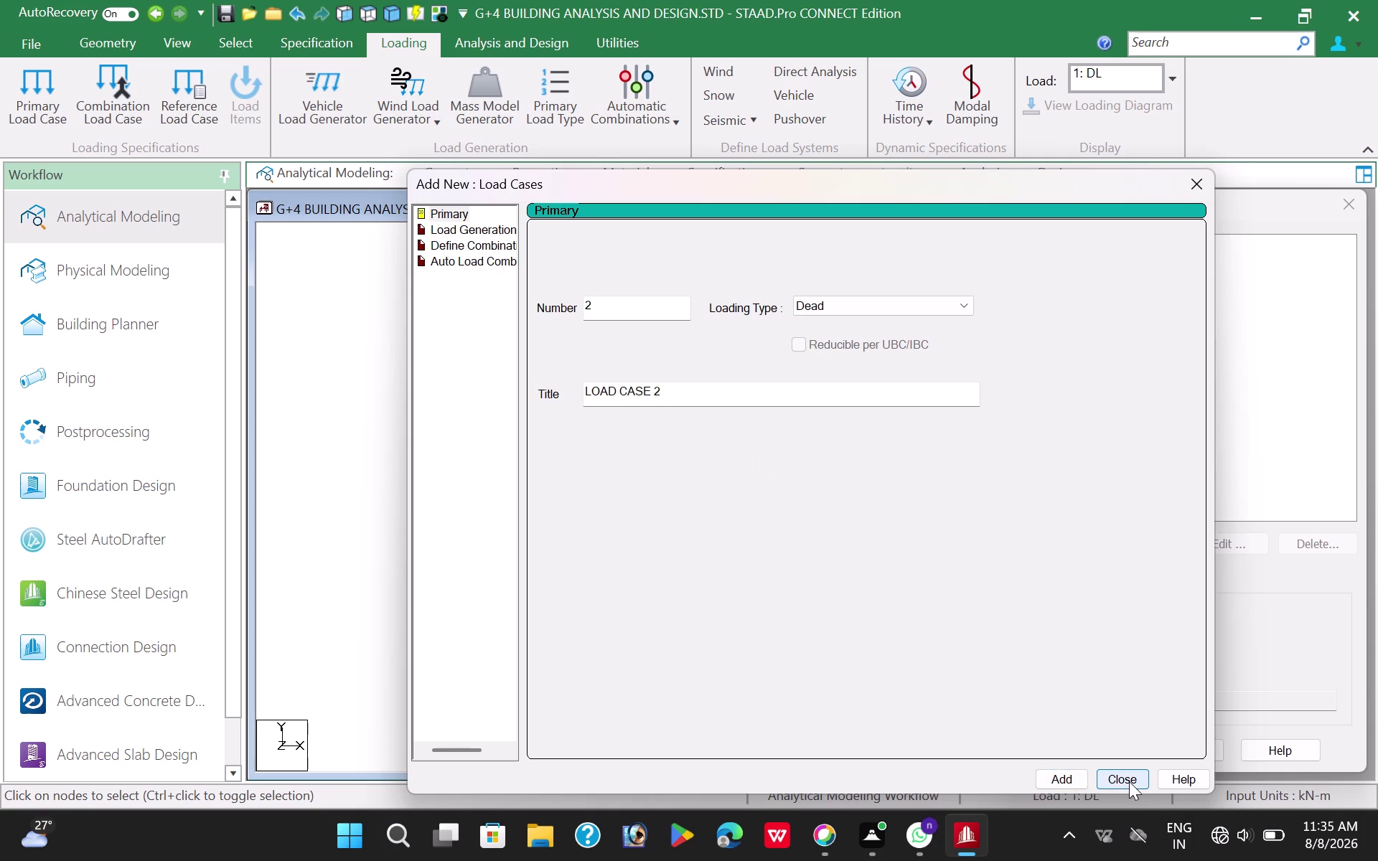
click(1129, 782)
Begin adding a selfweight load item to load case DL.
click(1093, 273)
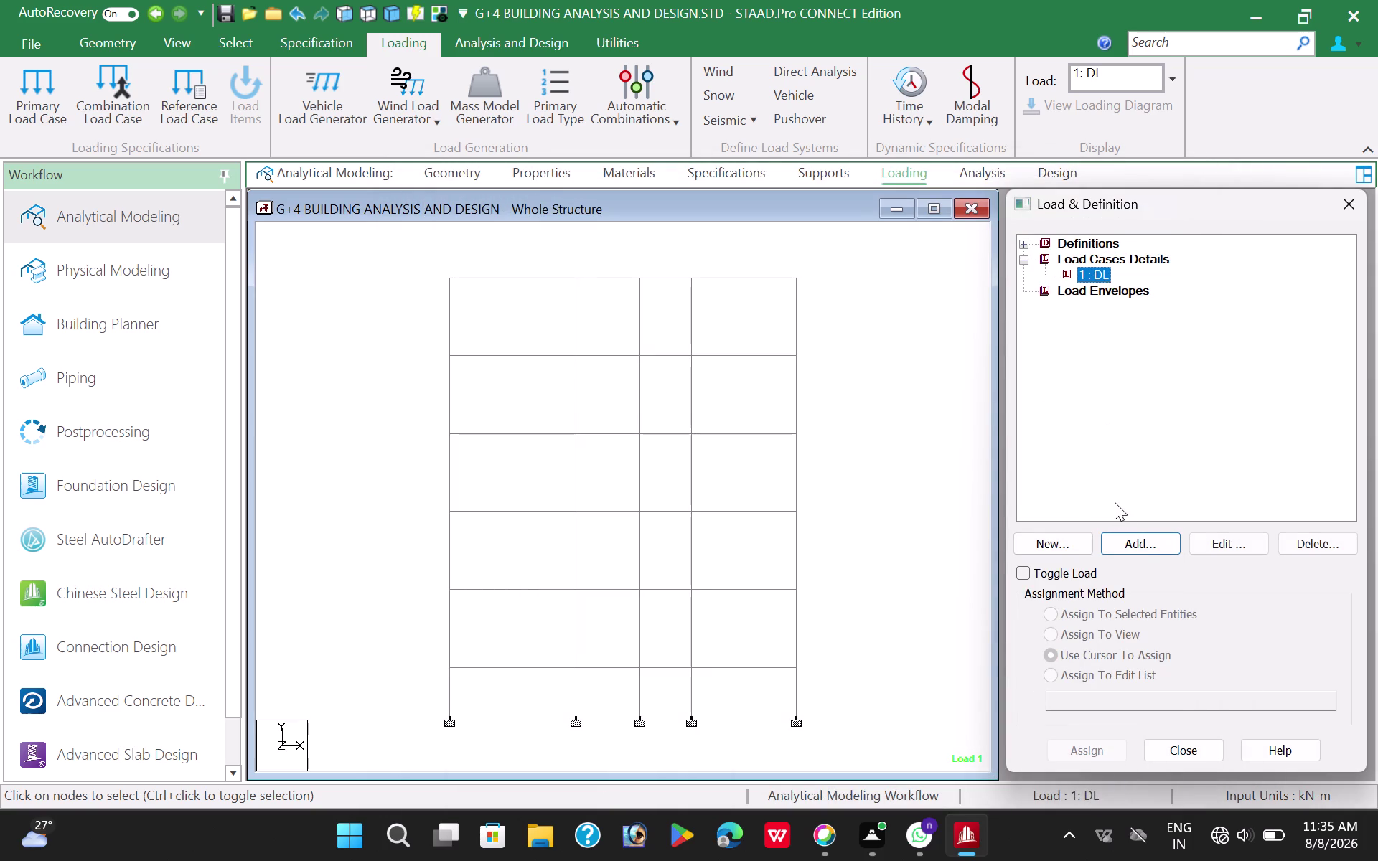
click(1152, 544)
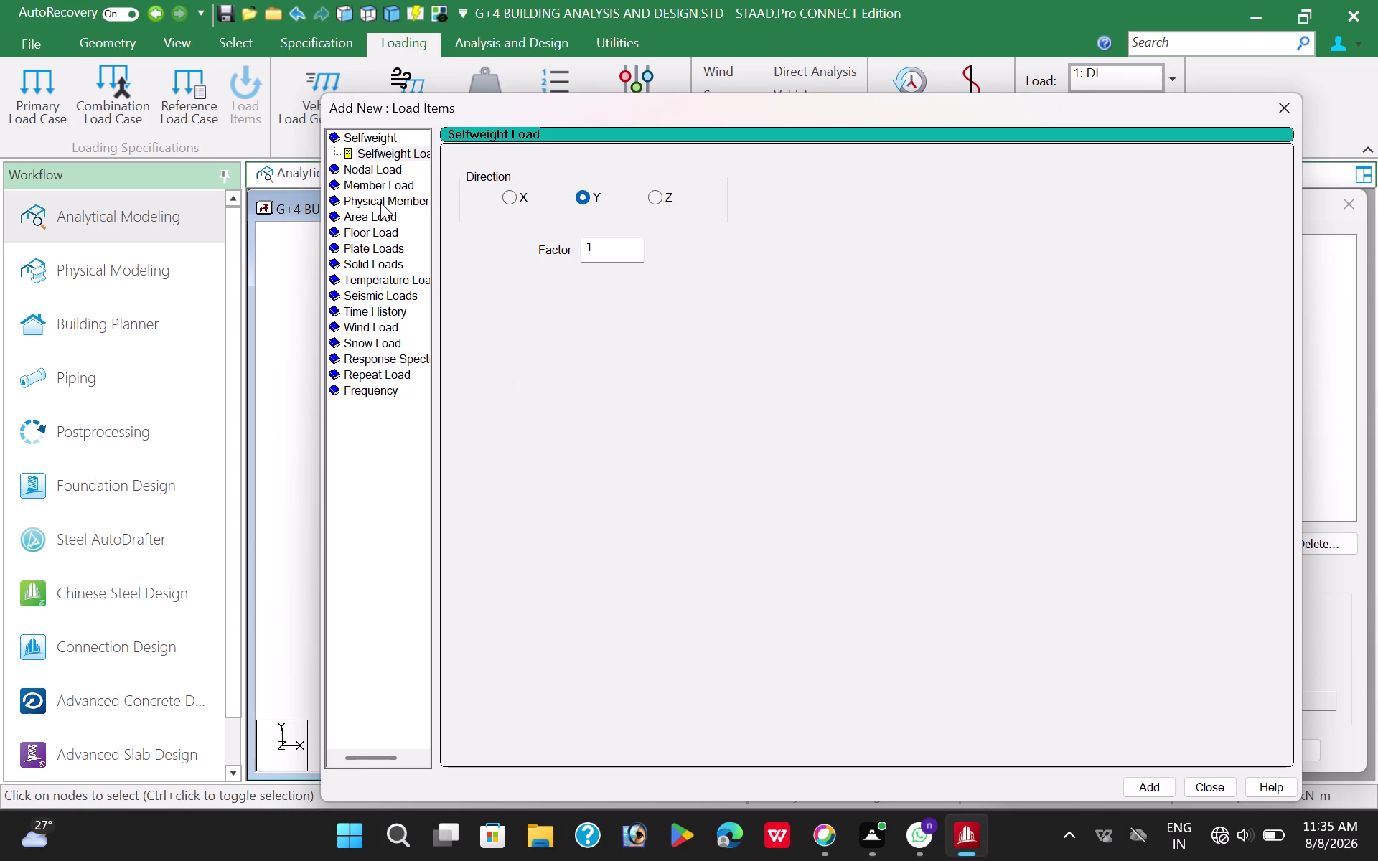
click(1157, 783)
click(378, 186)
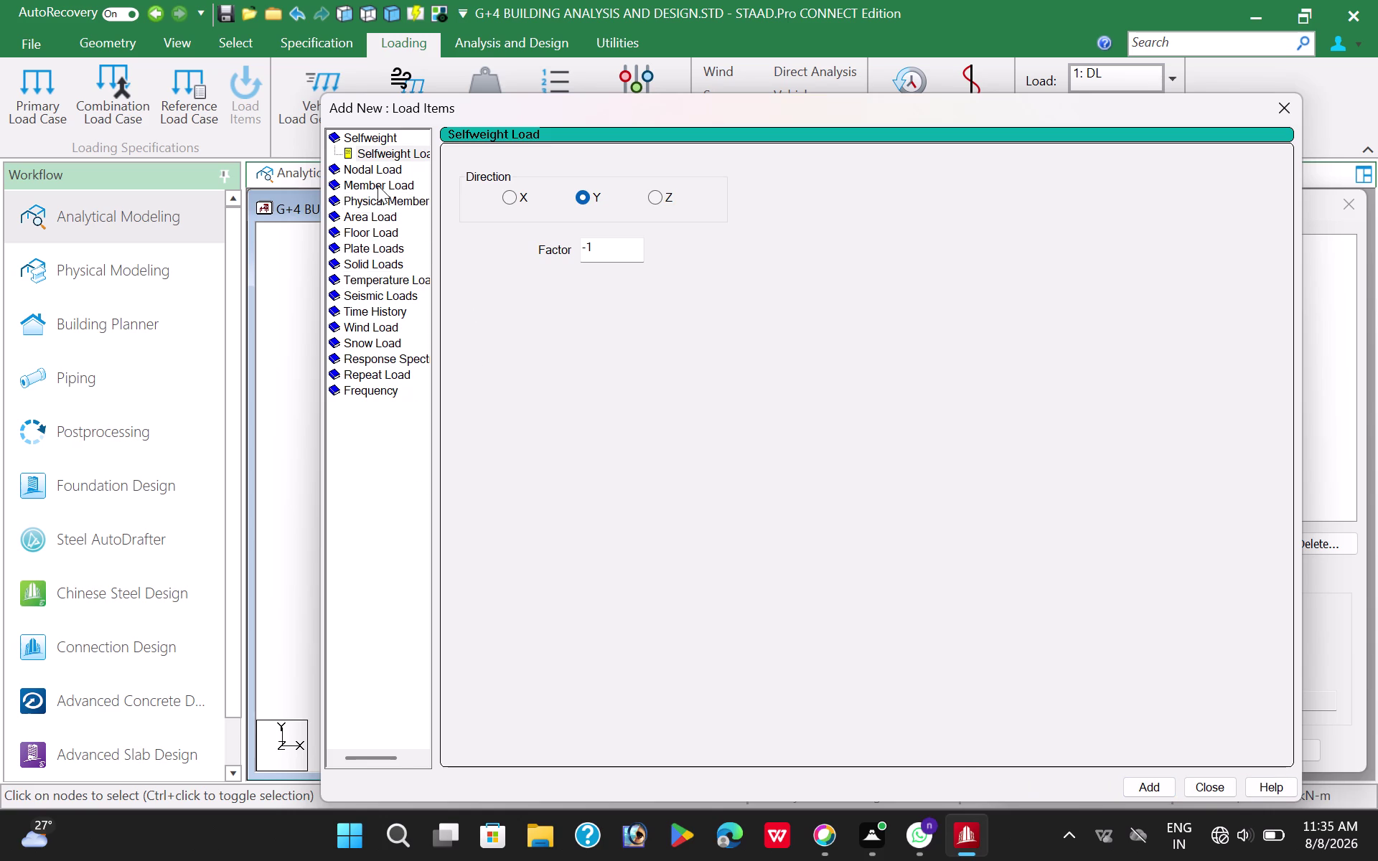